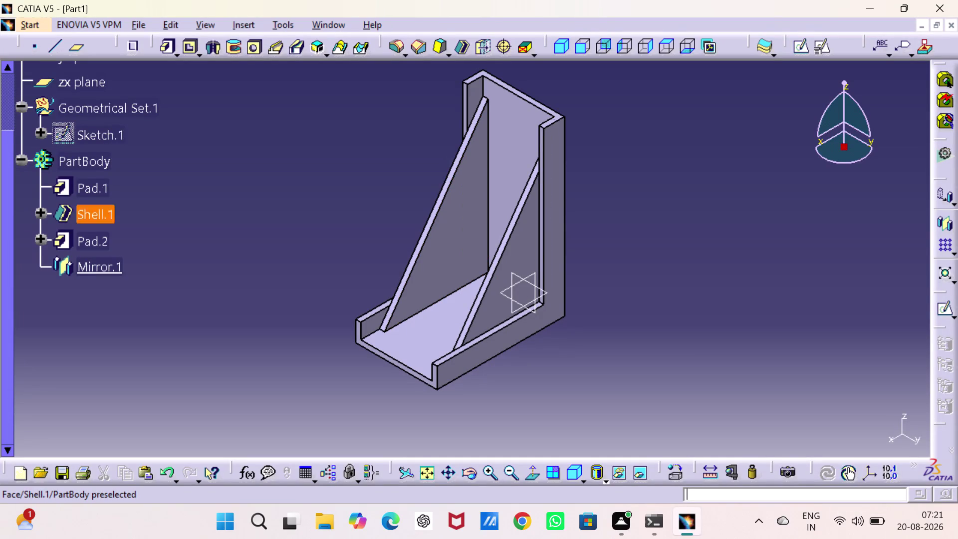
Start a new sketch on the bracket's inner back wall face.
click(502, 160)
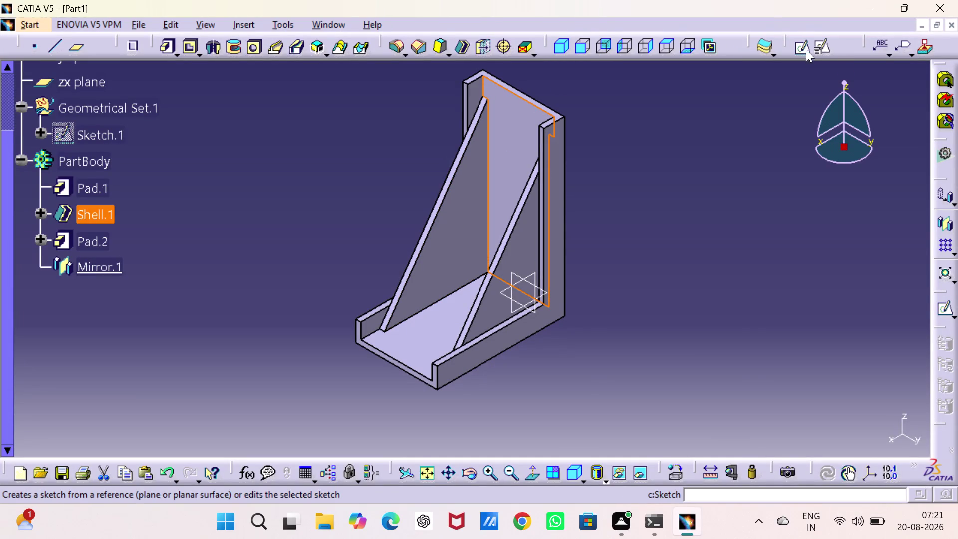
click(801, 46)
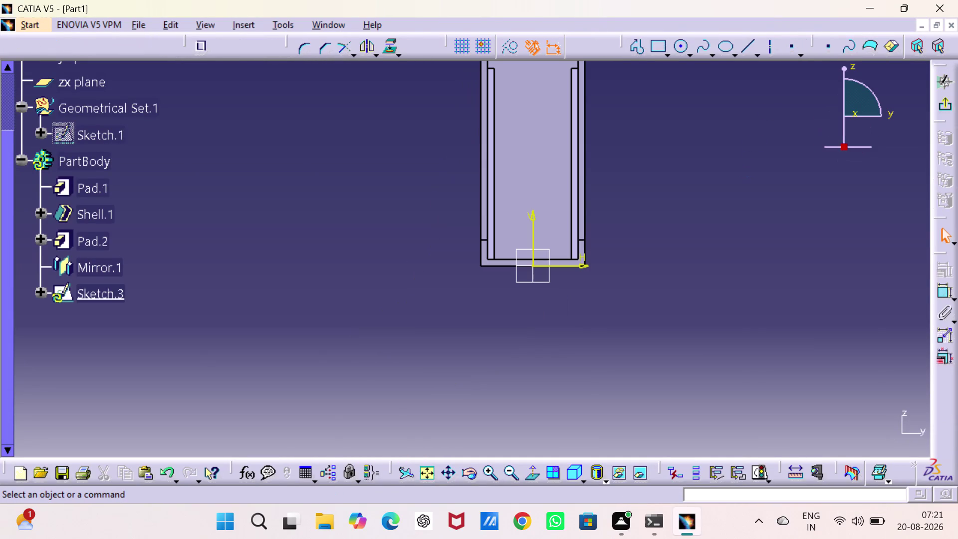
middle_drag(609, 218, 604, 295)
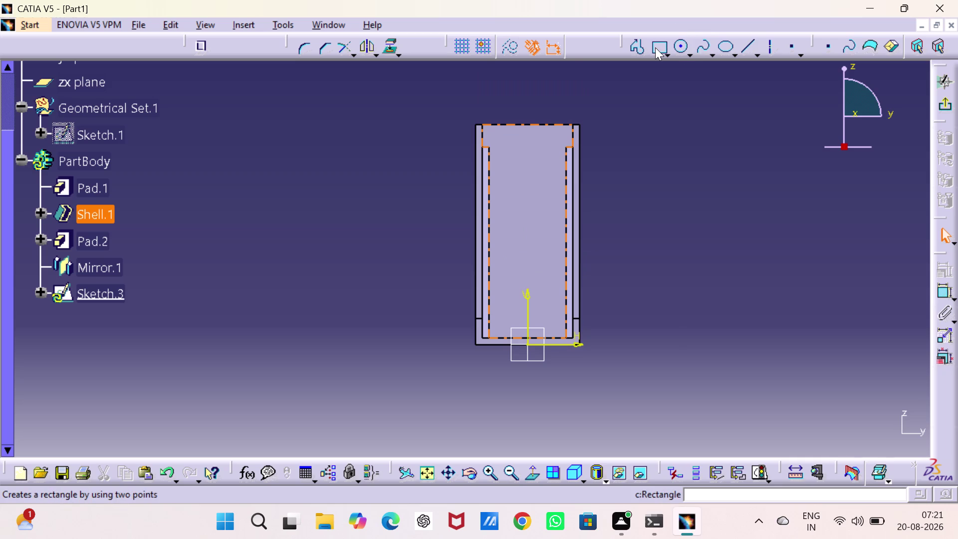
Draw a closed rectangular profile near the top of the back wall.
click(637, 44)
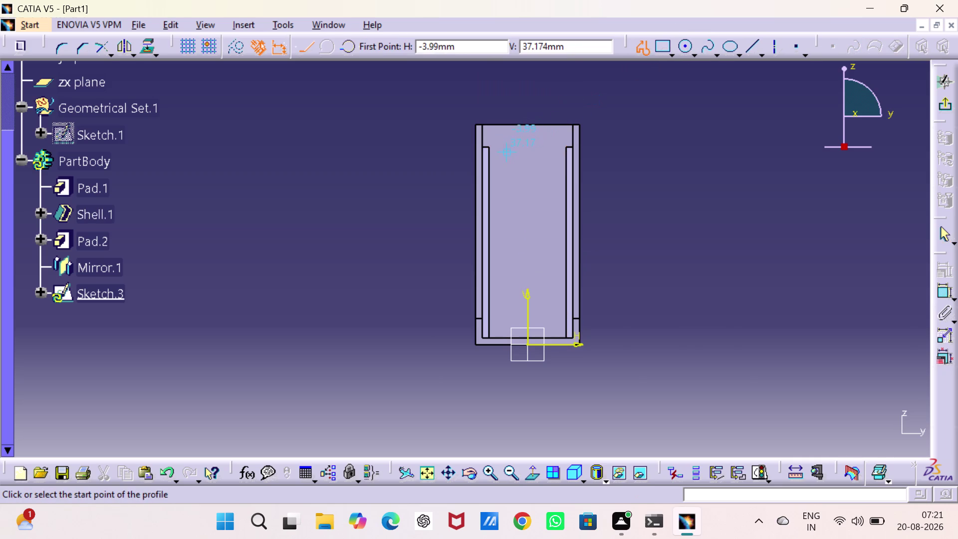
click(503, 156)
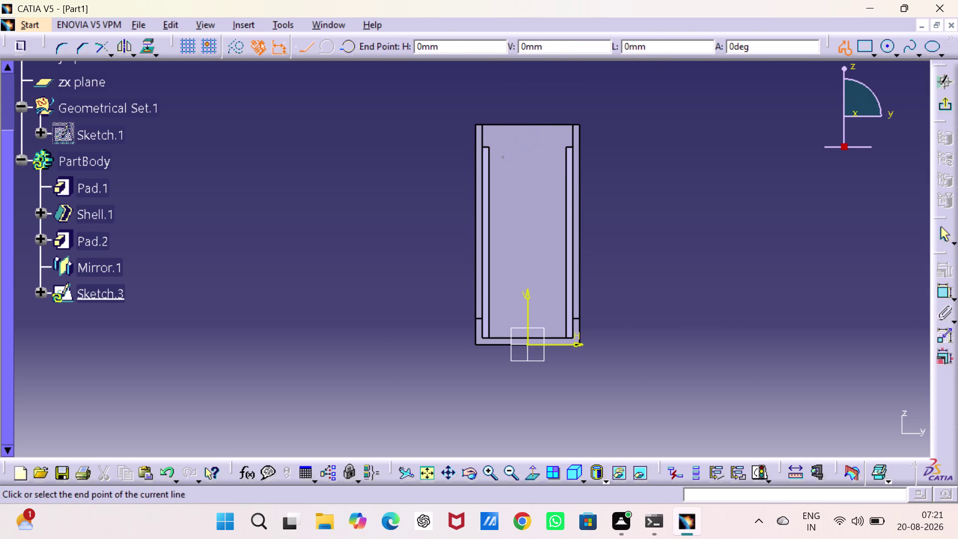
click(548, 155)
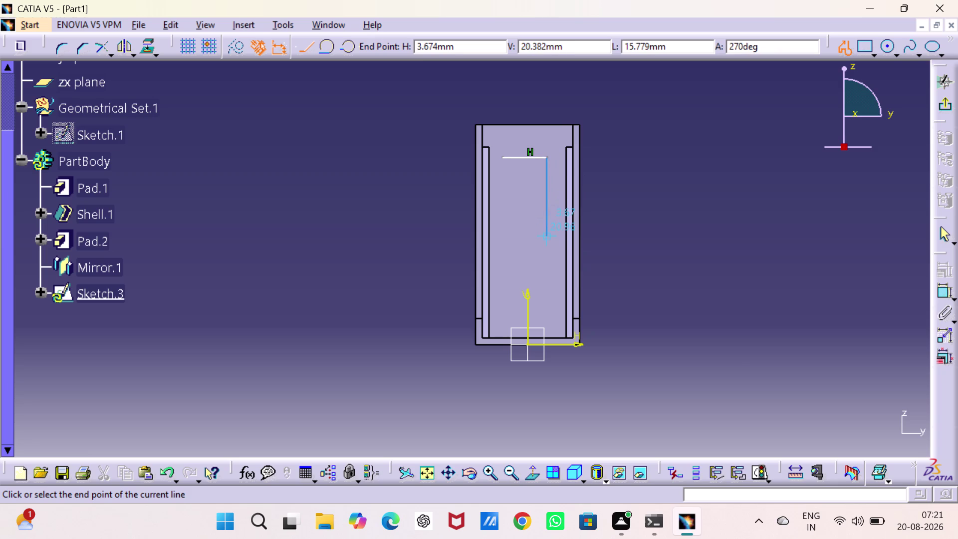
click(550, 240)
drag(503, 236, 503, 233)
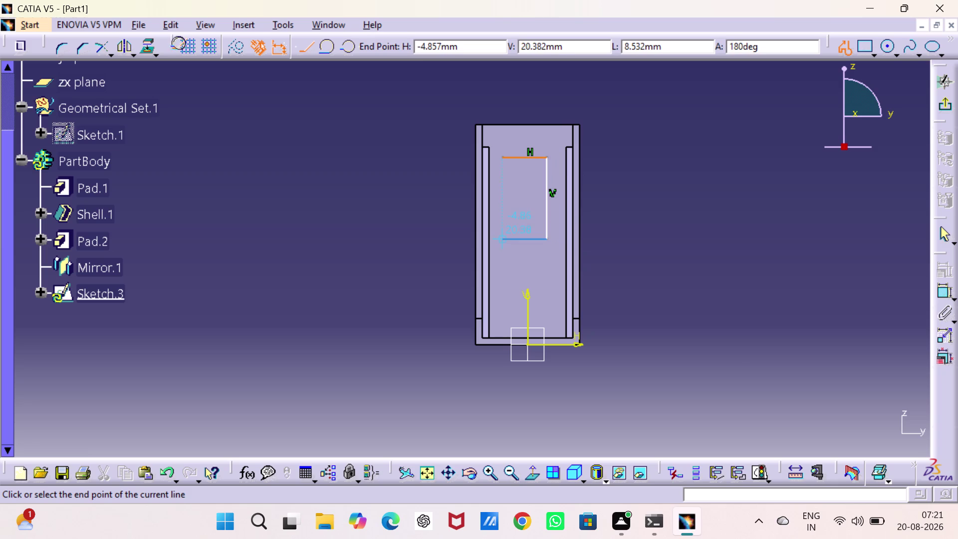
drag(503, 233, 503, 225)
click(502, 157)
click(828, 182)
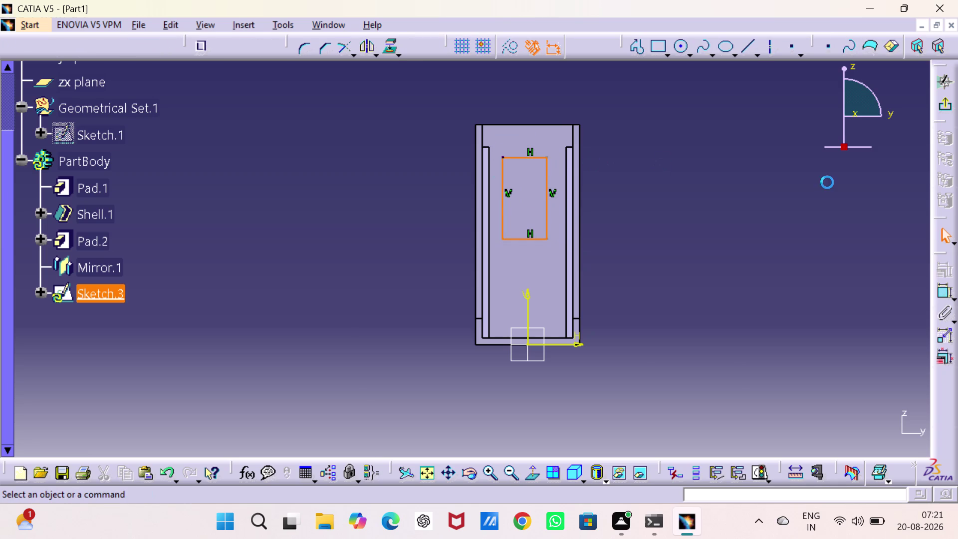
double_click(942, 286)
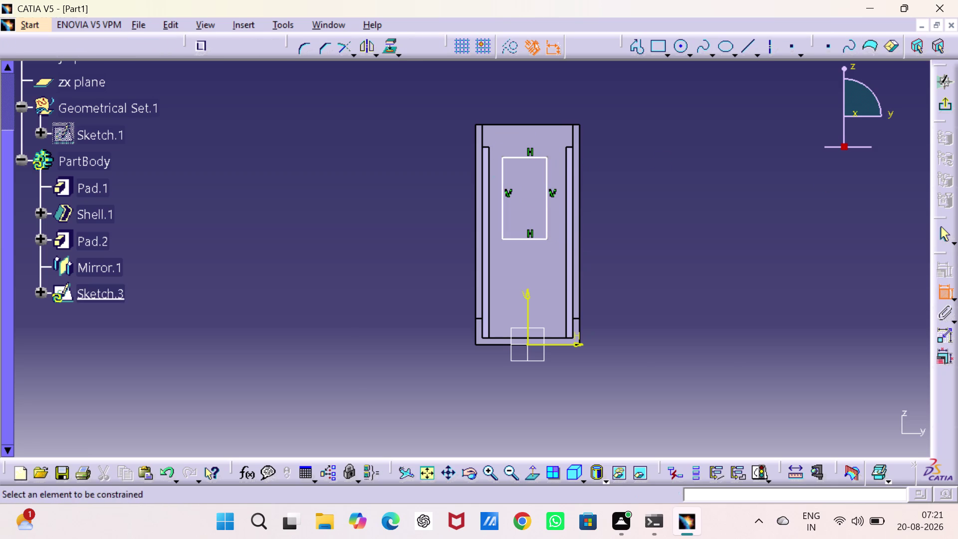
Make the rectangle's two vertical sides symmetric about the sketch's V axis.
click(502, 198)
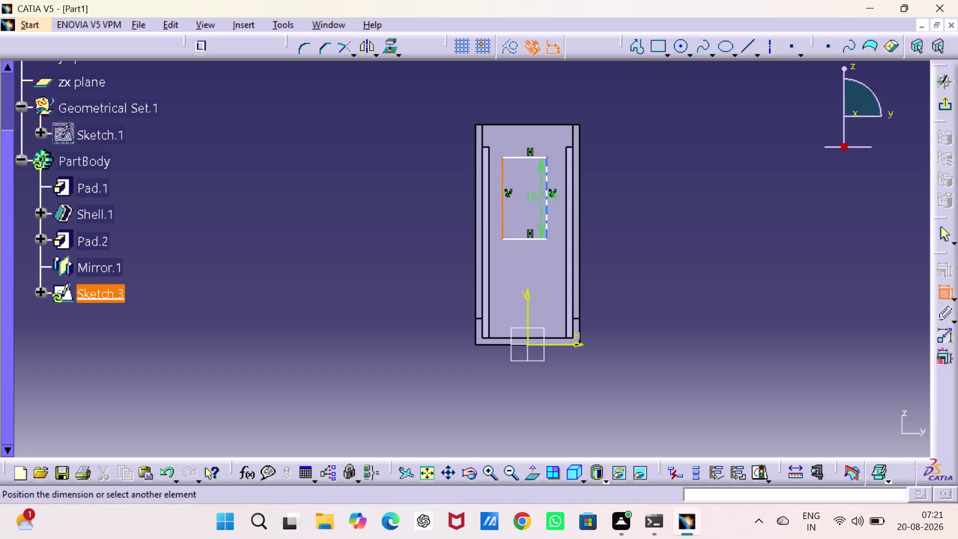
click(546, 200)
right_click(546, 200)
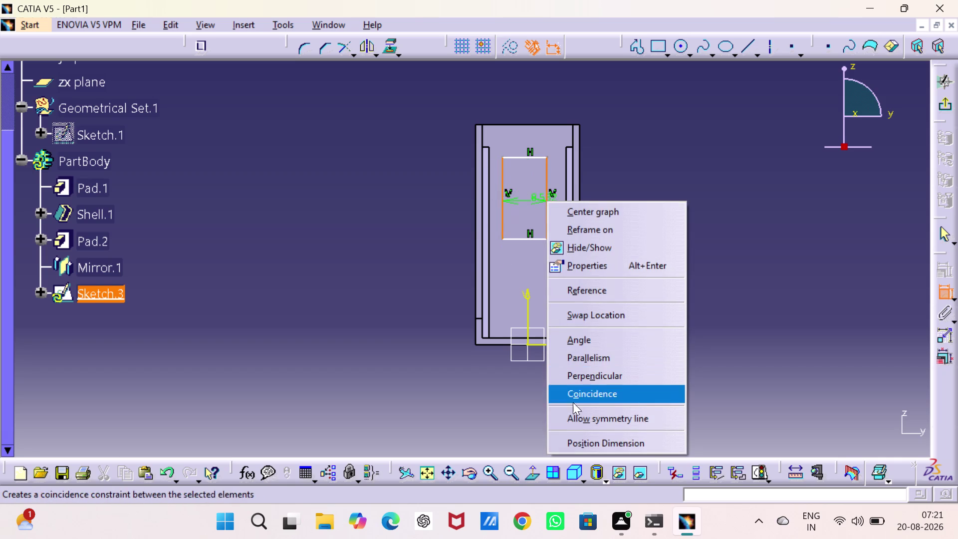
click(582, 416)
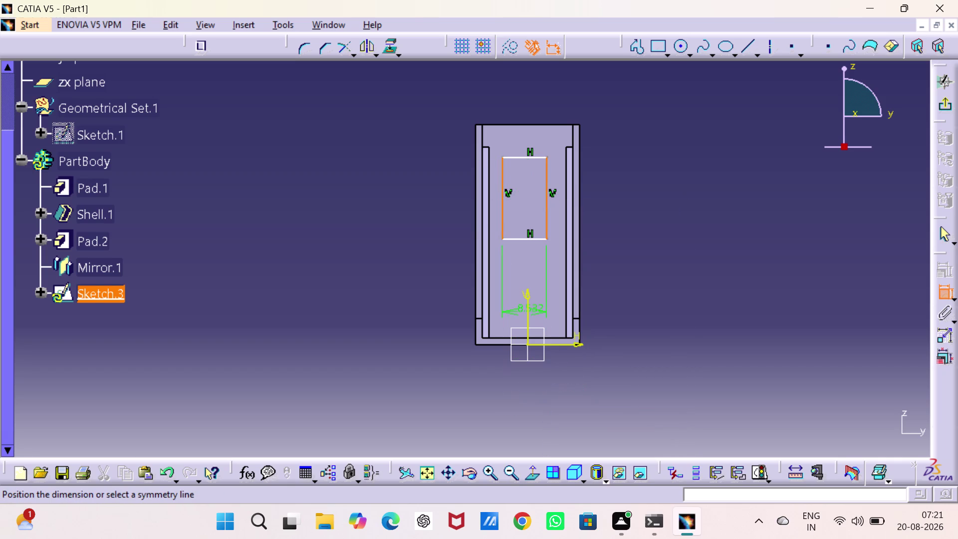
click(529, 306)
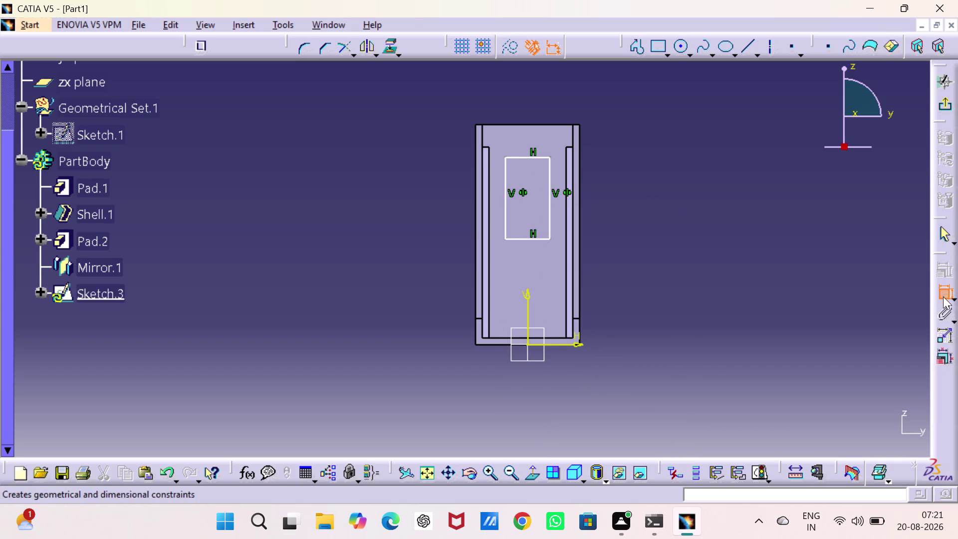
click(530, 155)
Set the rectangle's width dimension to 7.5 mm.
click(519, 94)
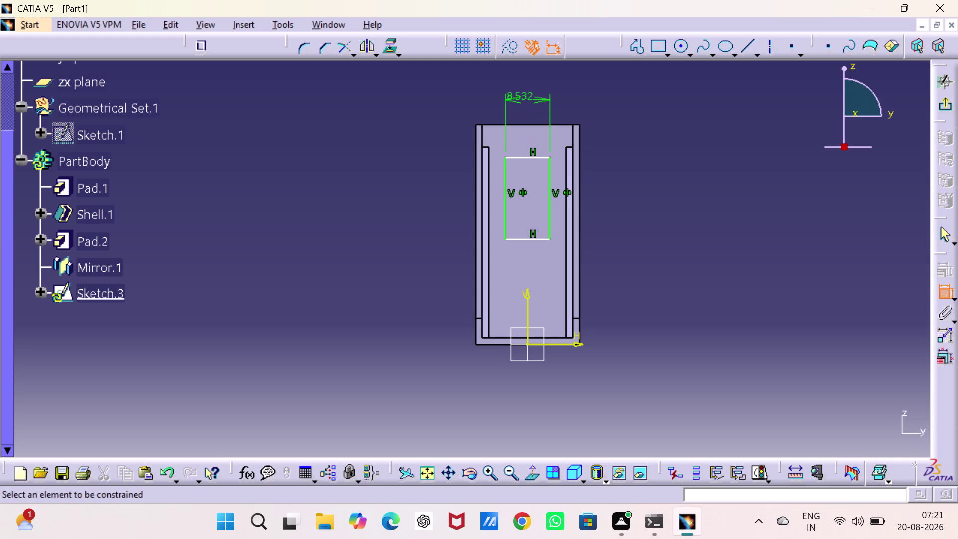
double_click(519, 94)
double_click(519, 94)
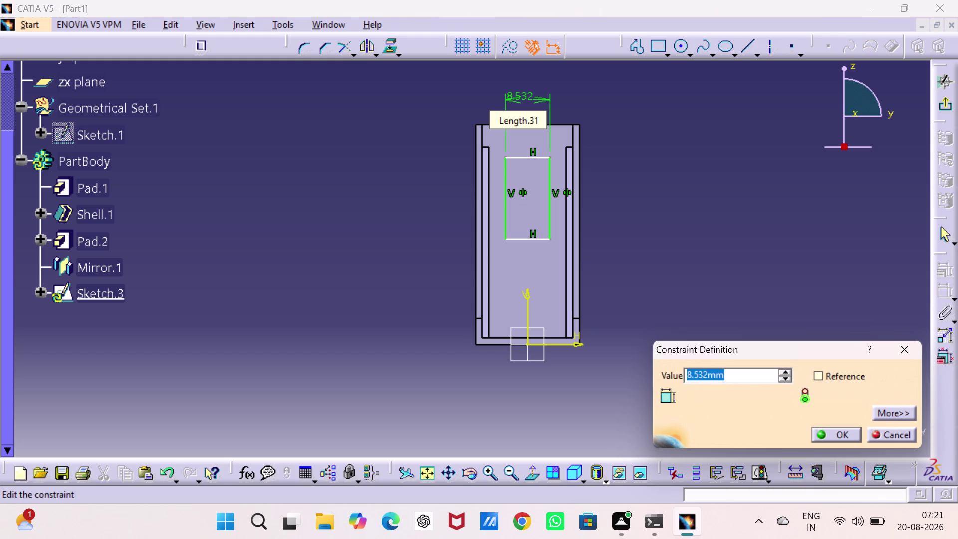
key(7)
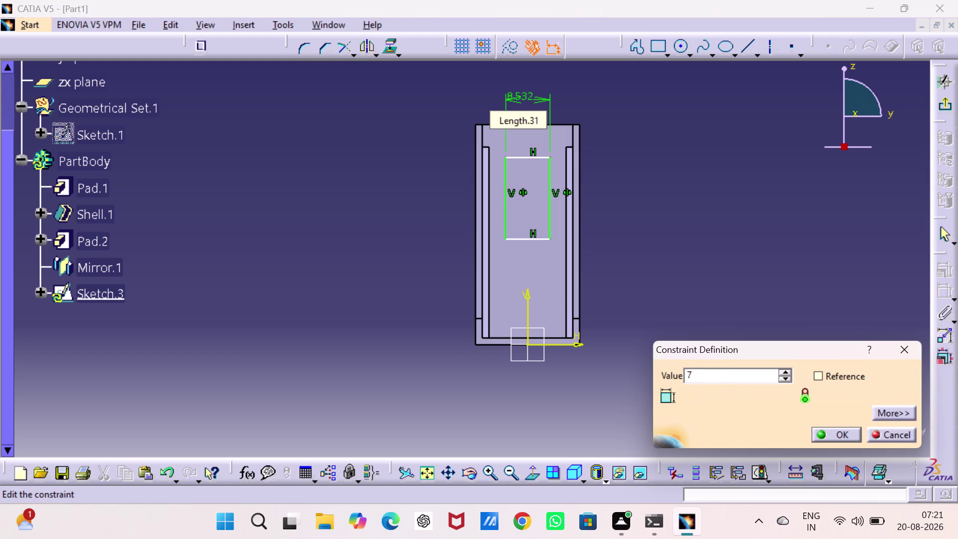
key(comma)
key(BackSpace)
text(.5)
key(Return)
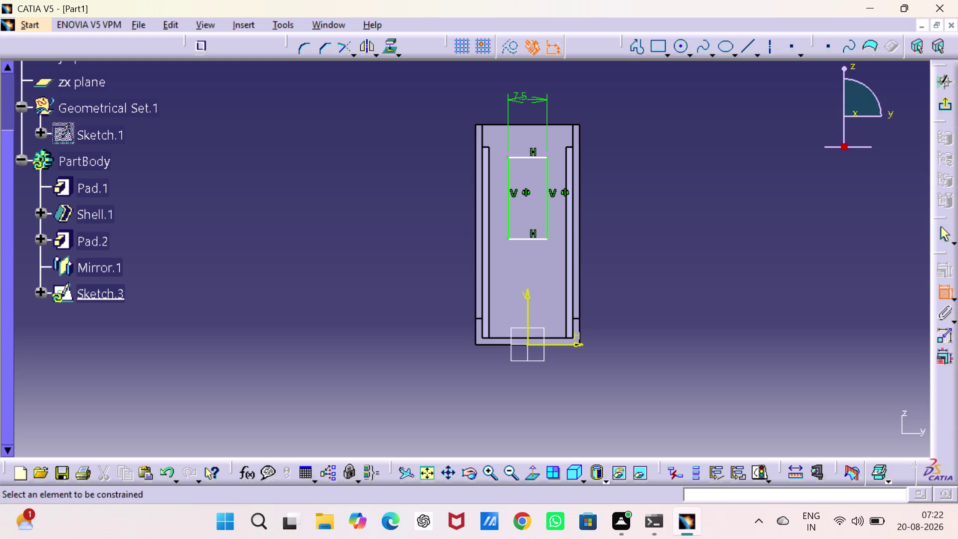
click(547, 195)
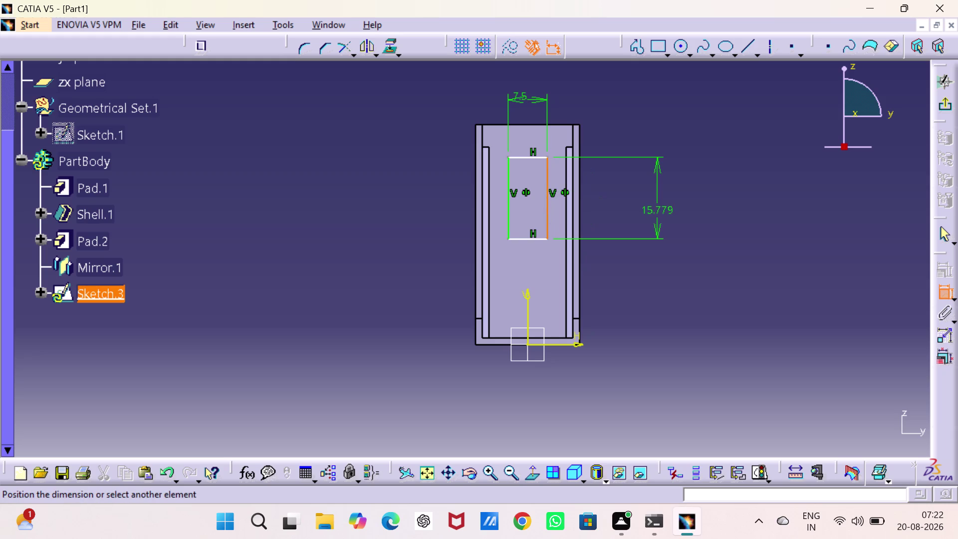
Dimension the rectangle's right side at 22.5 mm tall.
click(662, 213)
double_click(663, 208)
text(2)
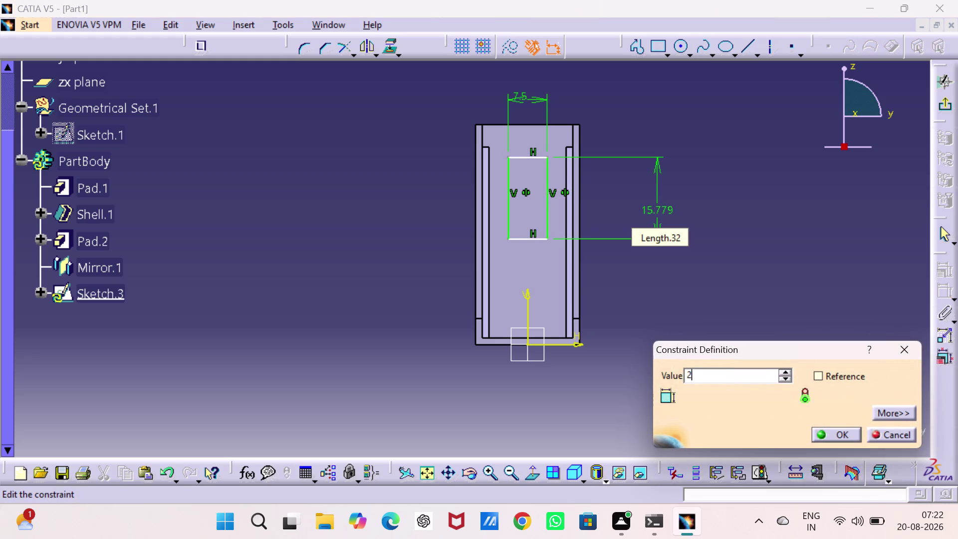
text(2)
text(.)
text(5)
key(Return)
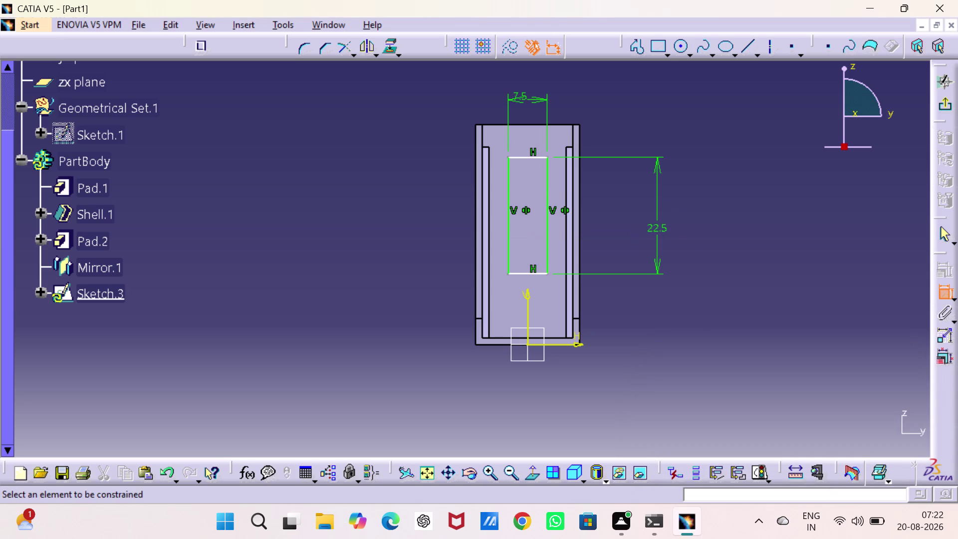
Offset the rectangle's top edge 7.5 mm below the wall's top edge, then exit.
click(525, 157)
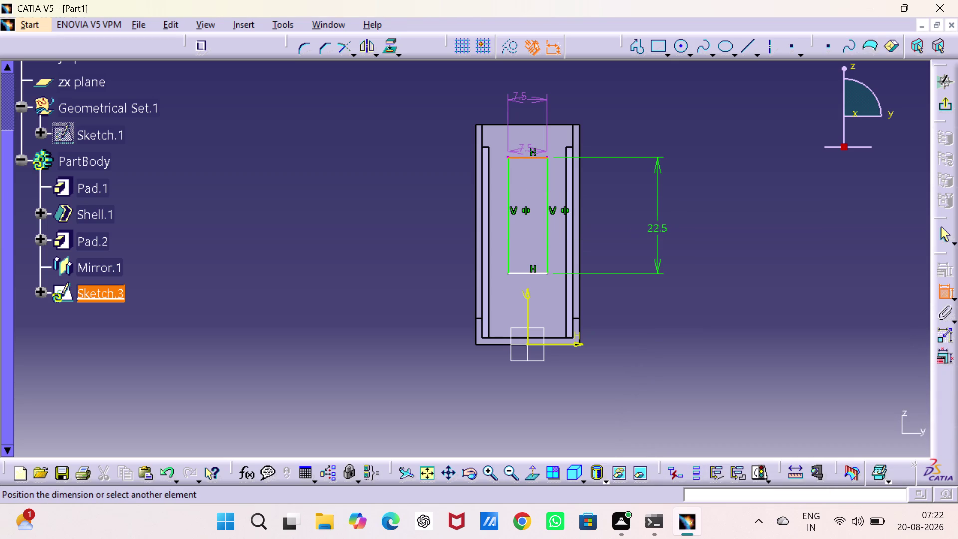
click(527, 125)
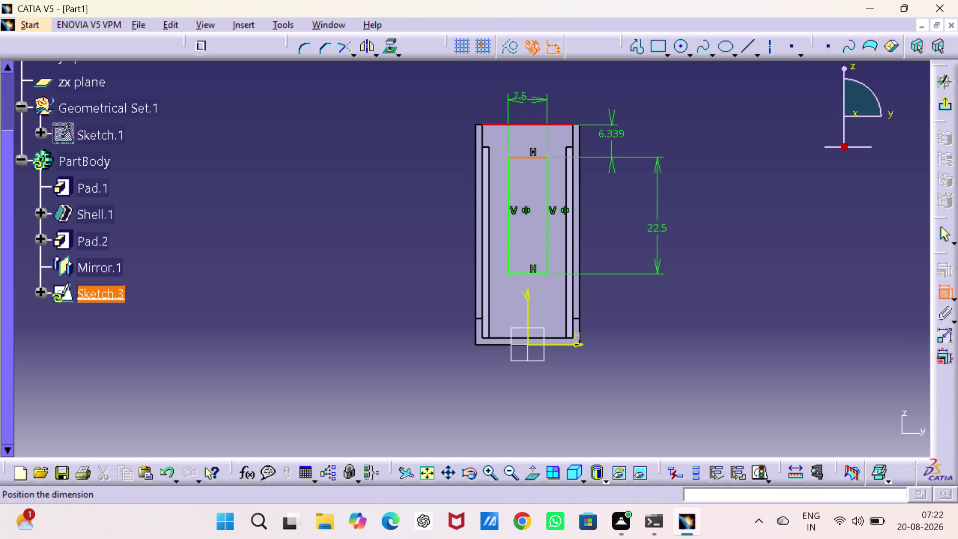
click(613, 138)
double_click(614, 134)
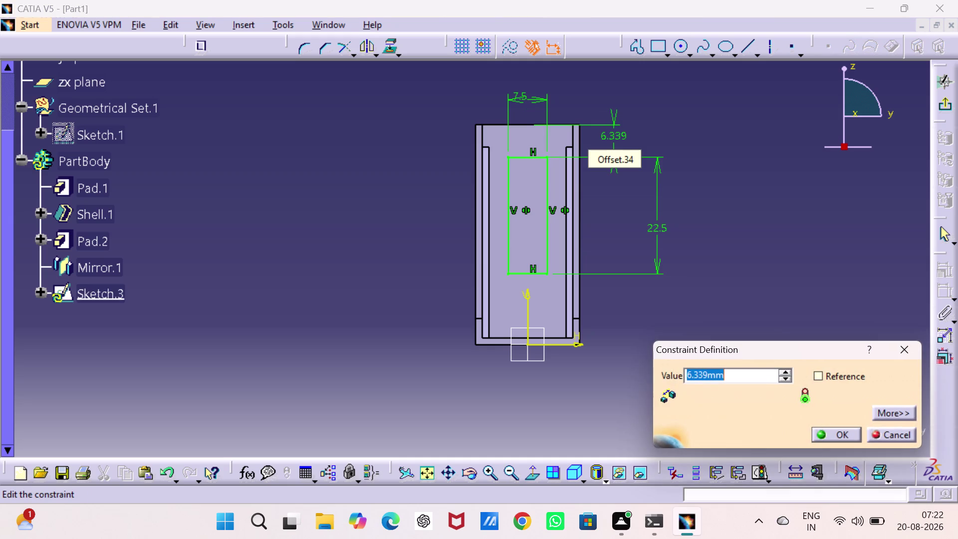
key(7)
text(.5)
key(Return)
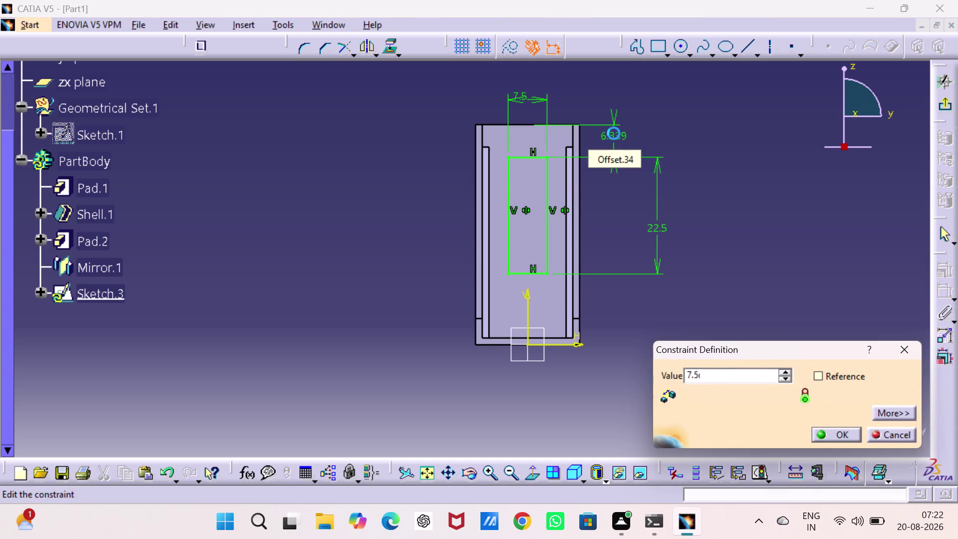
click(941, 113)
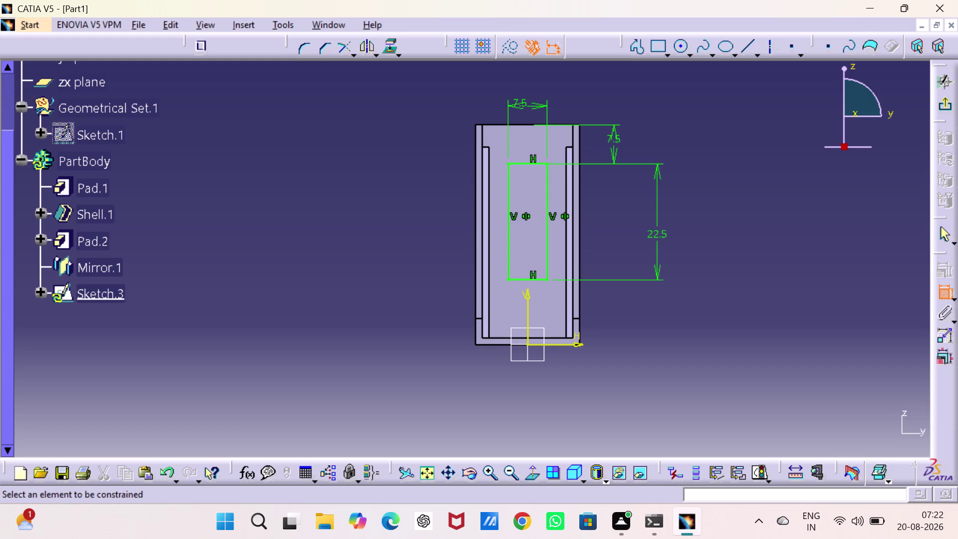
click(942, 102)
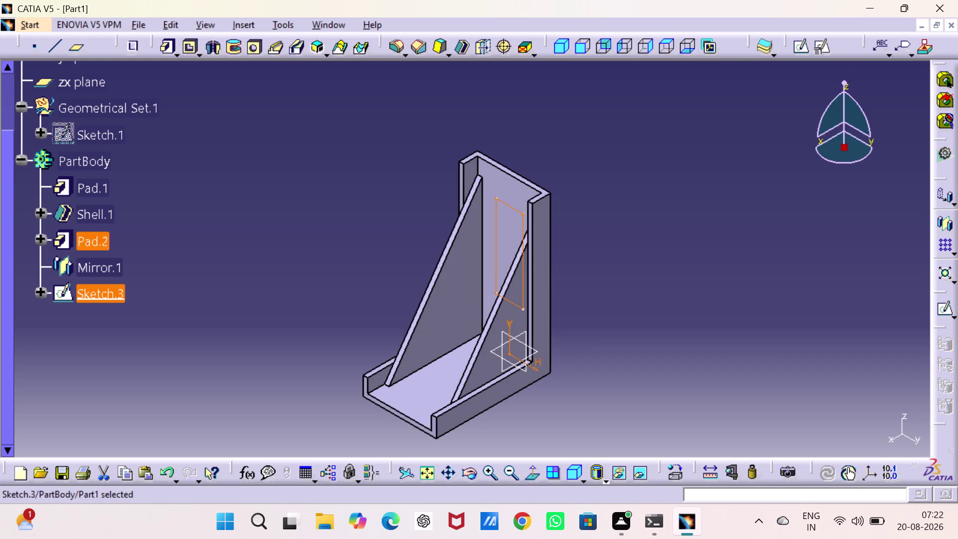
Set Pad.4's length to 2.5 mm and select the pad's front face.
click(169, 49)
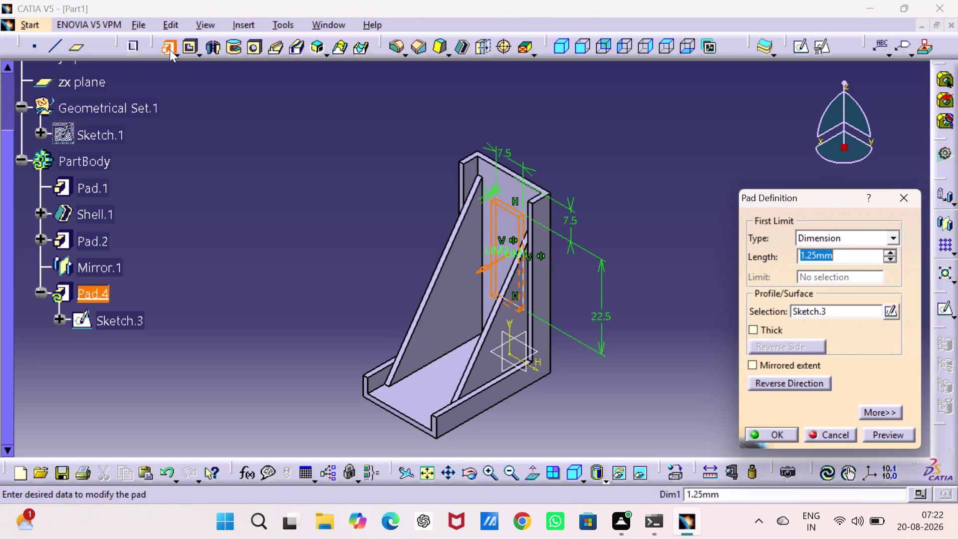
text(2.5)
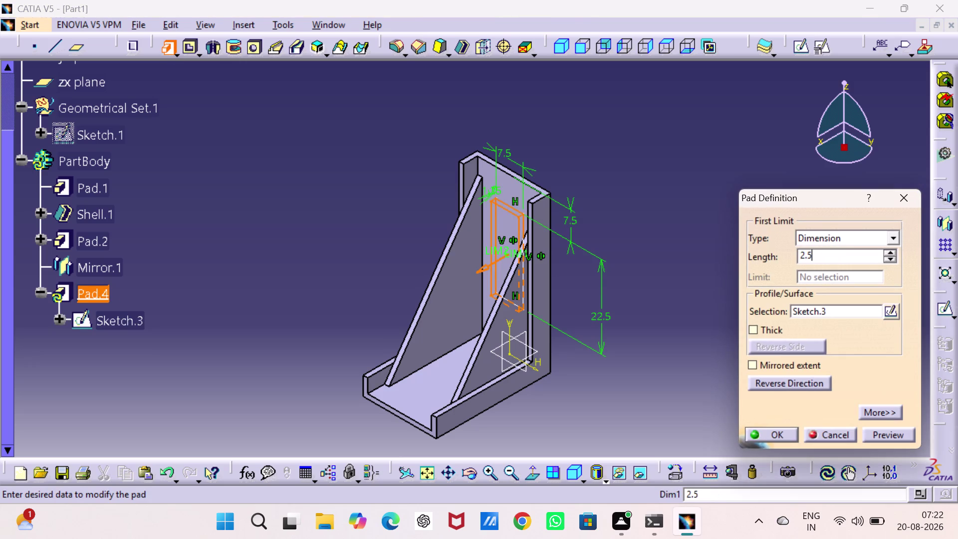
key(Return)
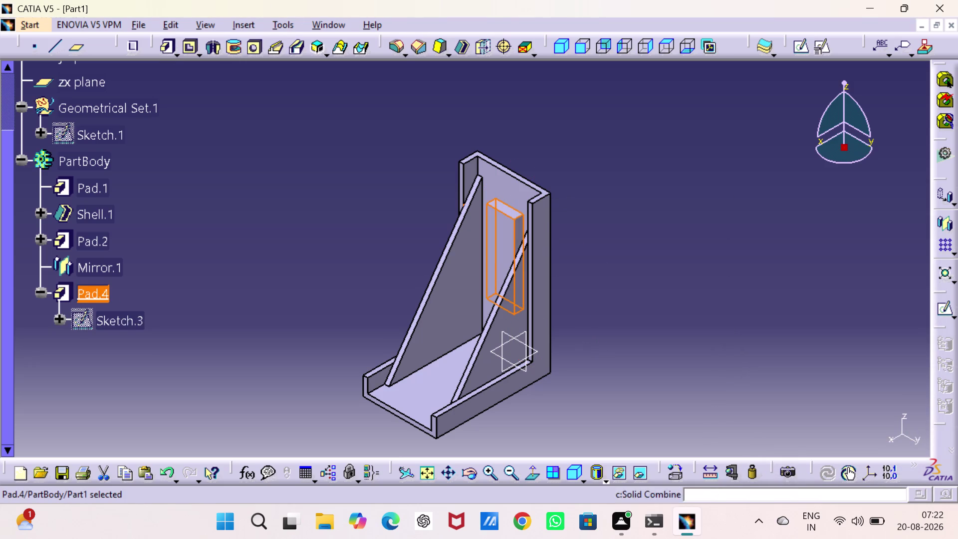
click(632, 136)
click(501, 234)
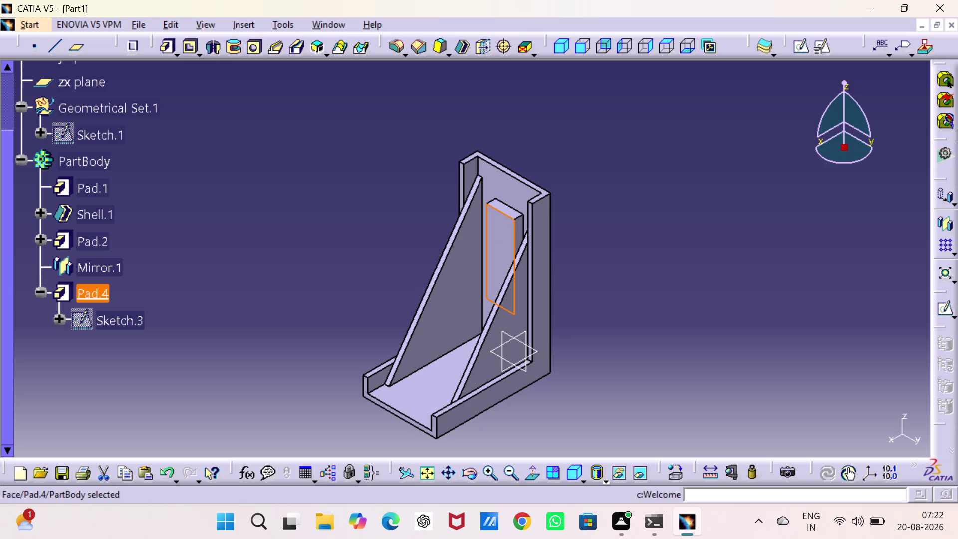
click(799, 47)
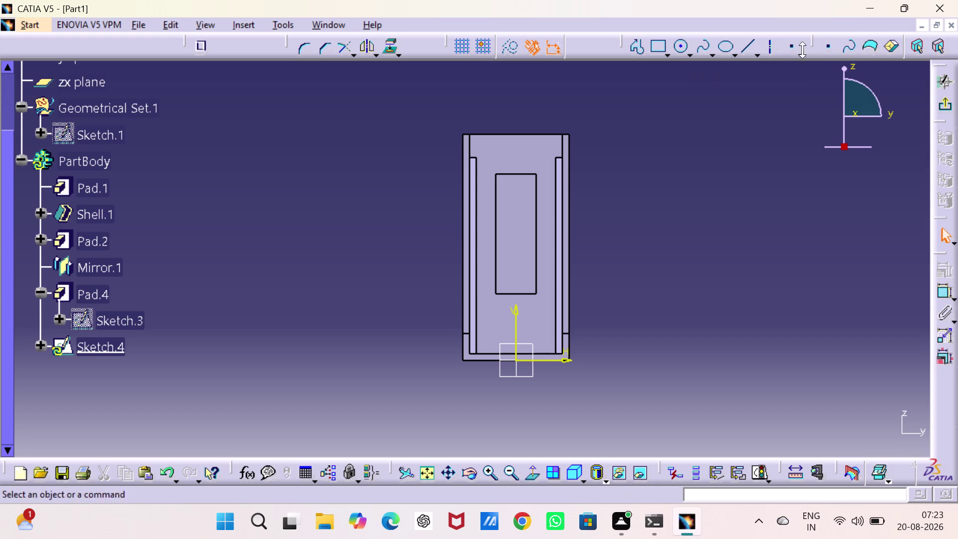
Switch to the Point tool in Sketch.4 on the pad face.
click(791, 43)
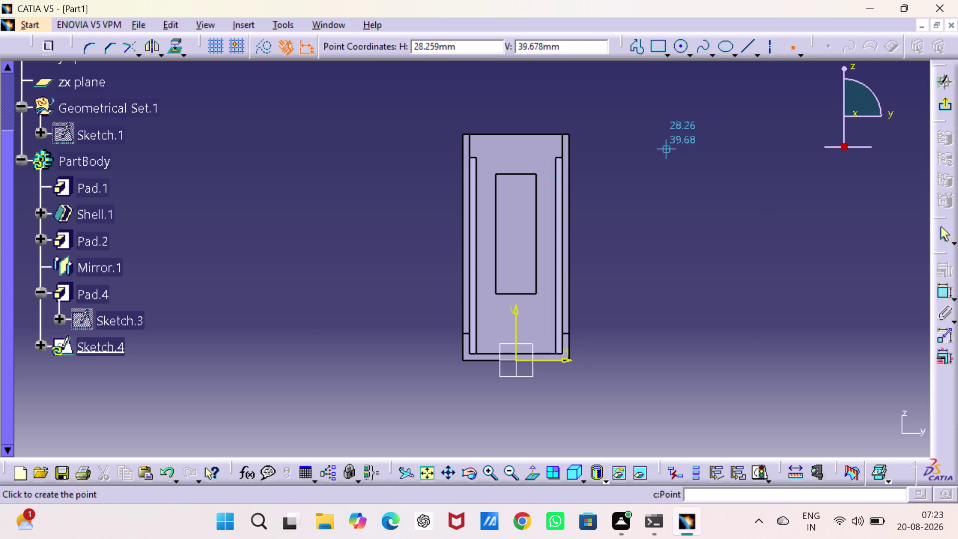
Place two points inside the pad, one near the top and one lower.
click(515, 200)
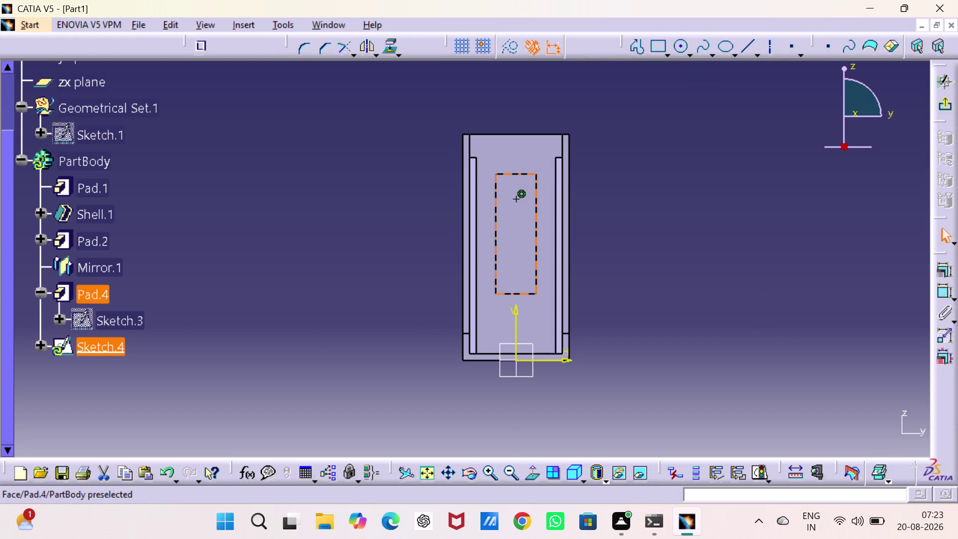
click(703, 212)
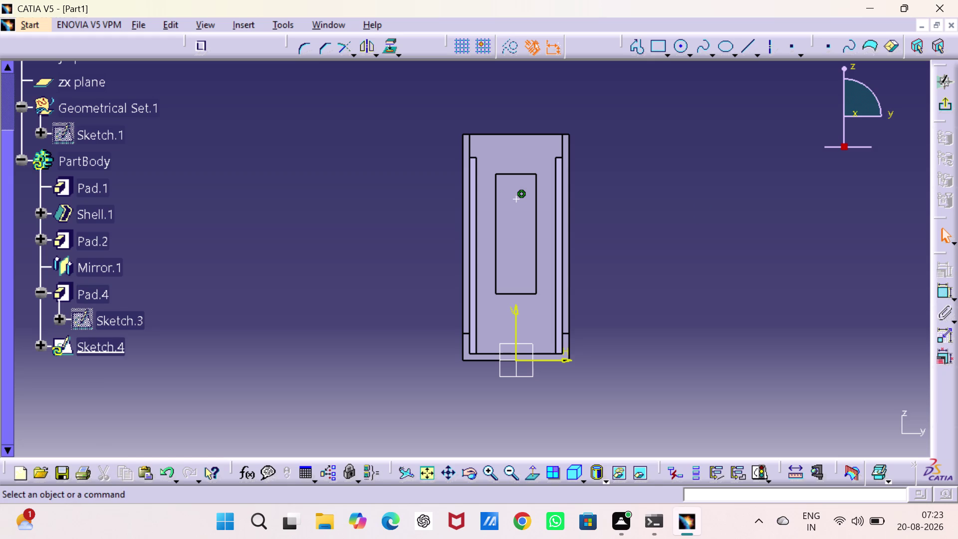
click(830, 46)
click(791, 44)
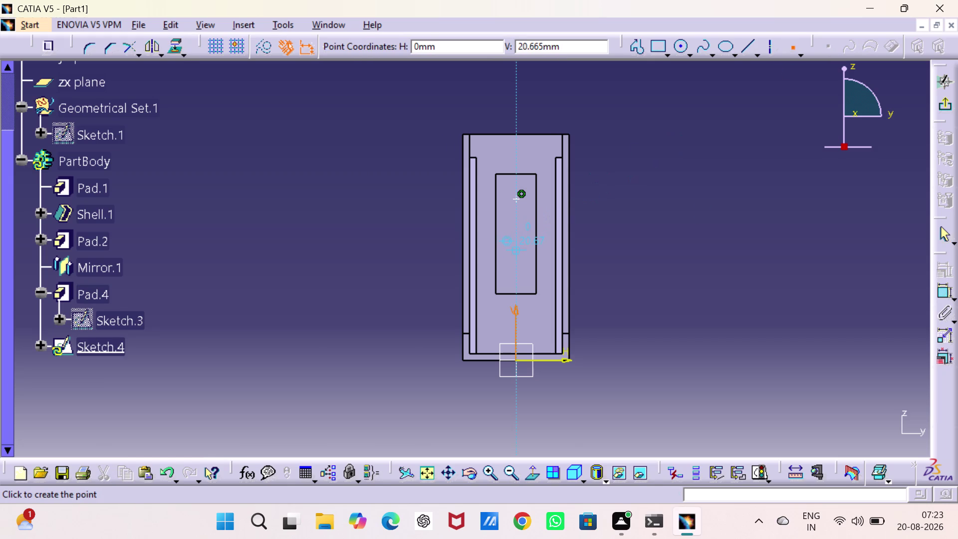
click(516, 251)
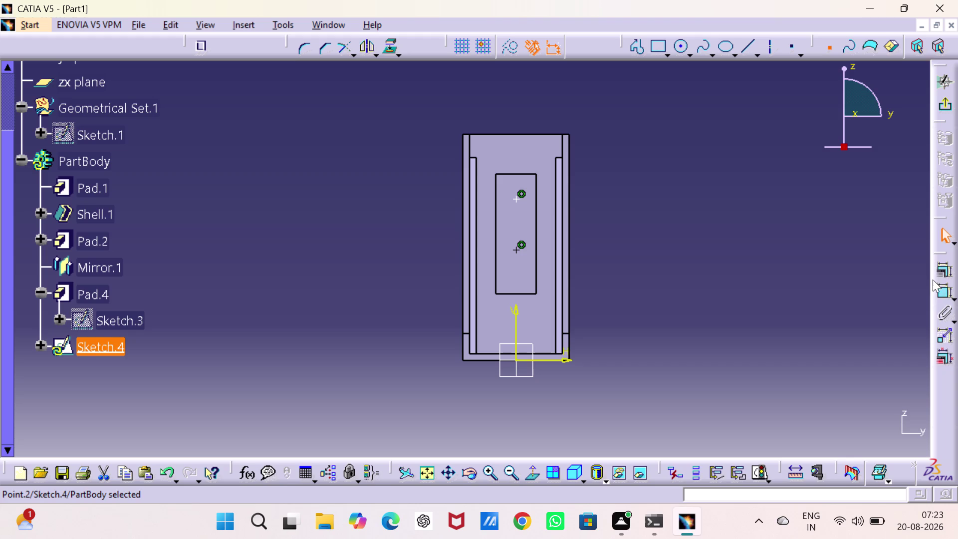
Dimension the spacing between the two points as 10 mm.
double_click(944, 290)
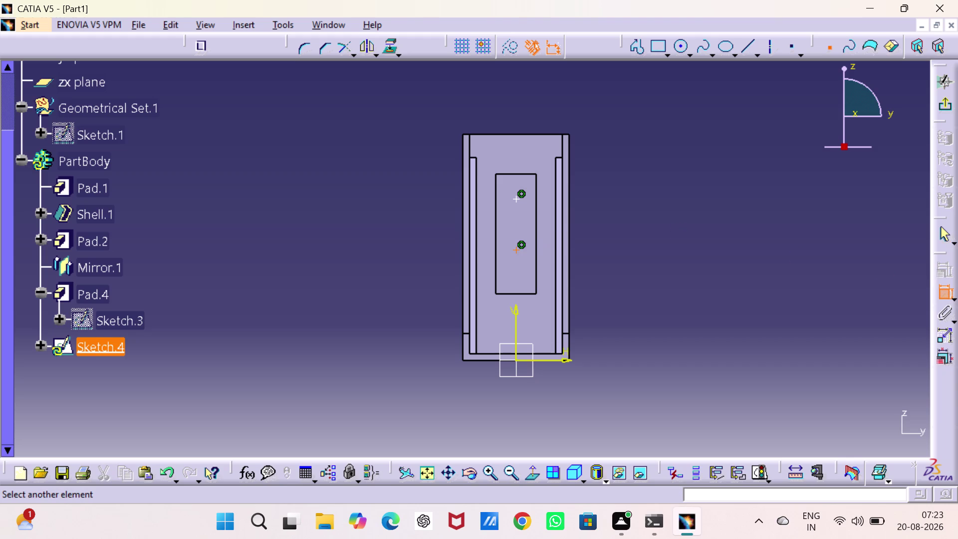
click(520, 247)
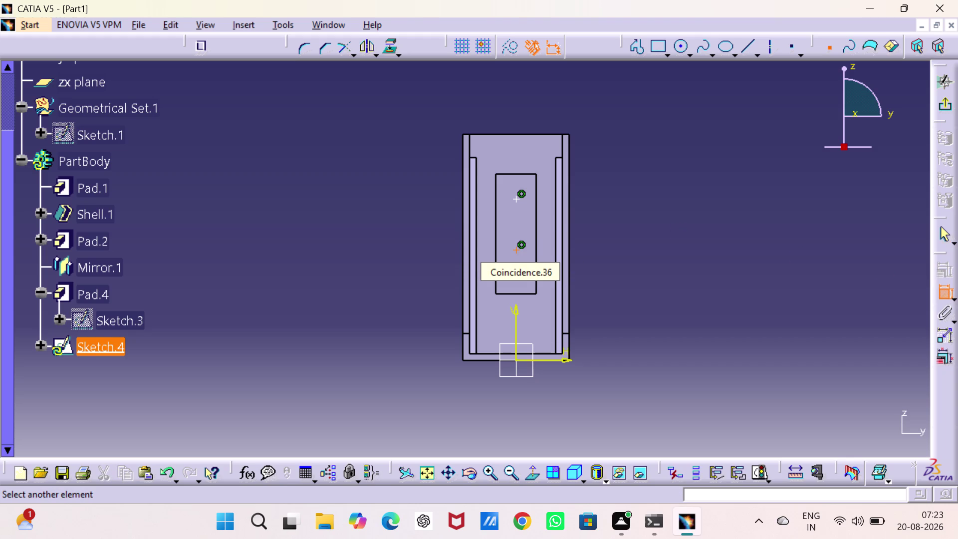
click(517, 199)
click(413, 216)
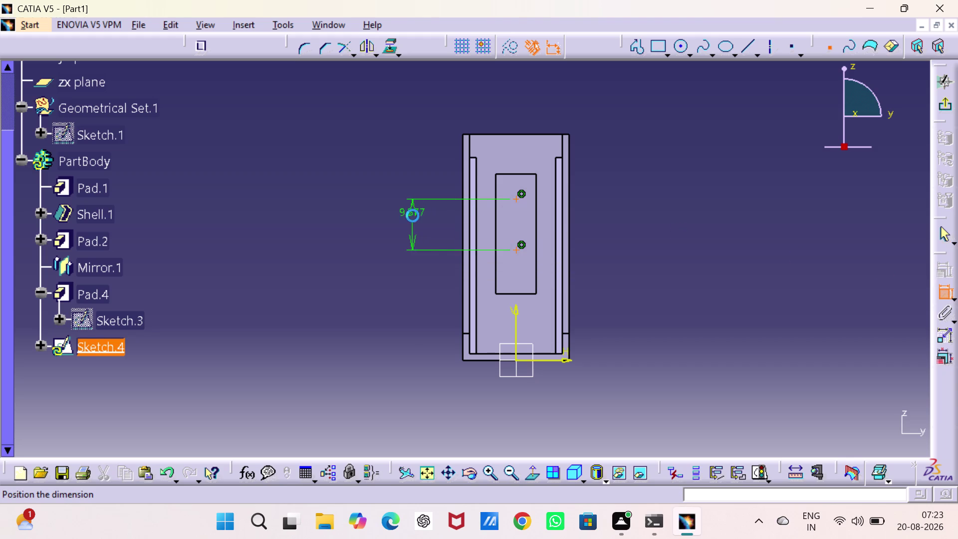
double_click(414, 213)
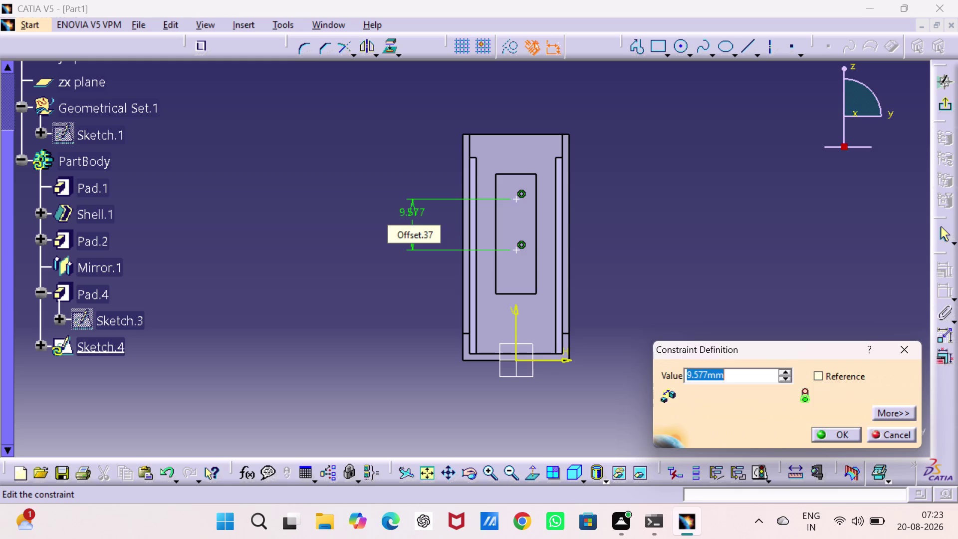
text(10)
key(Return)
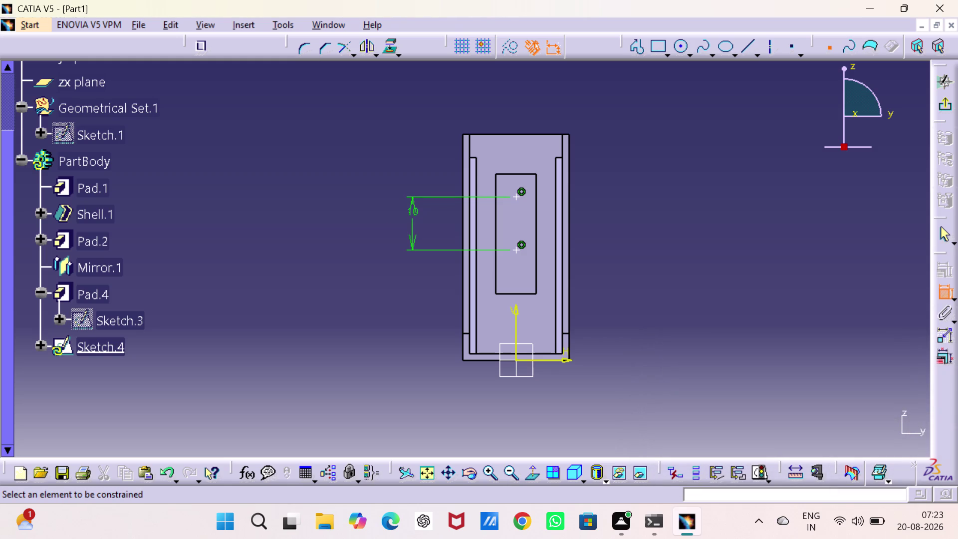
drag(416, 209, 414, 224)
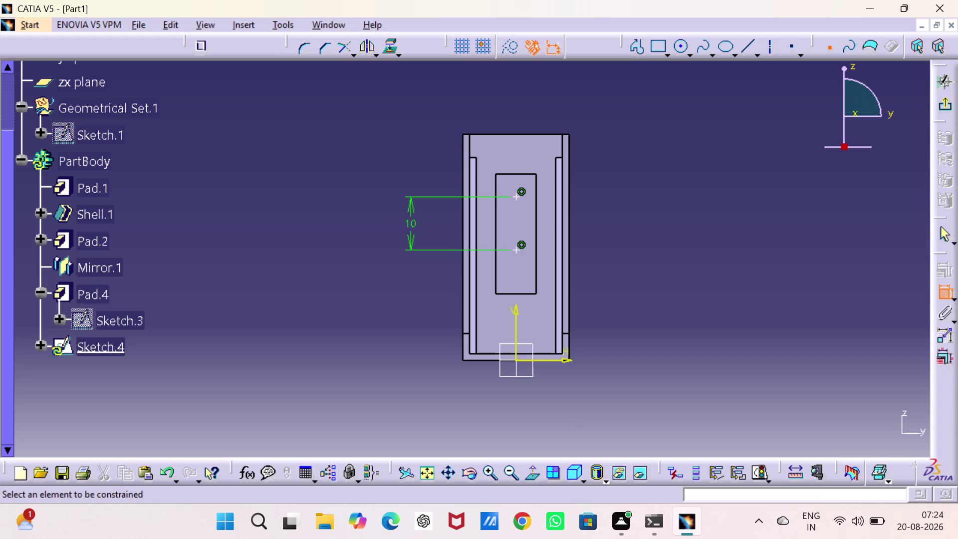
Try a dimension on the upper point, then cancel the unwanted diagonal dimension.
click(463, 131)
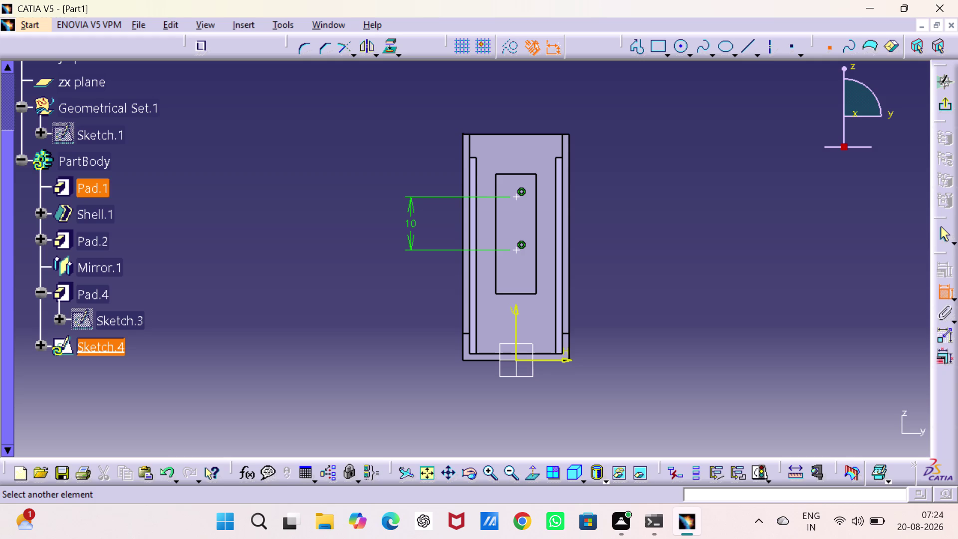
click(516, 197)
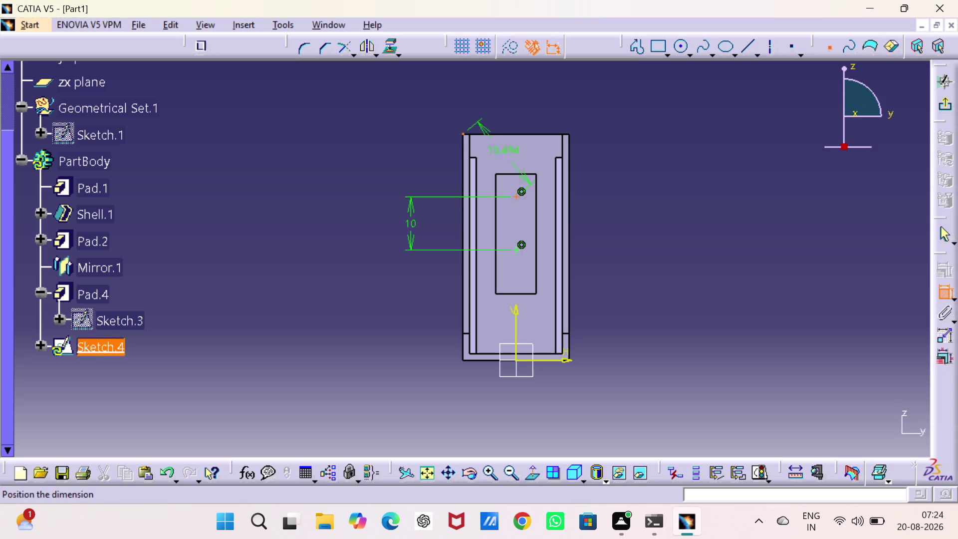
right_click(468, 116)
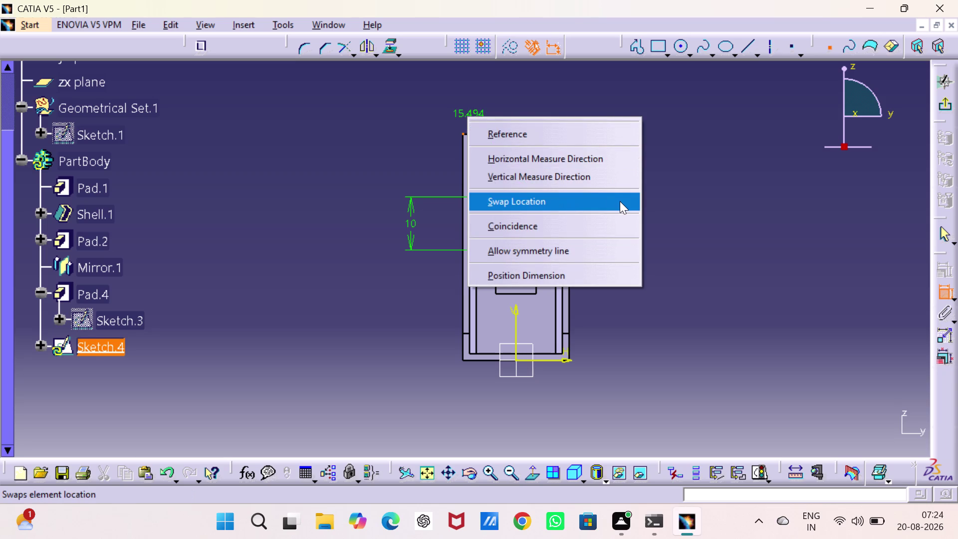
key(Escape)
key(Escape)
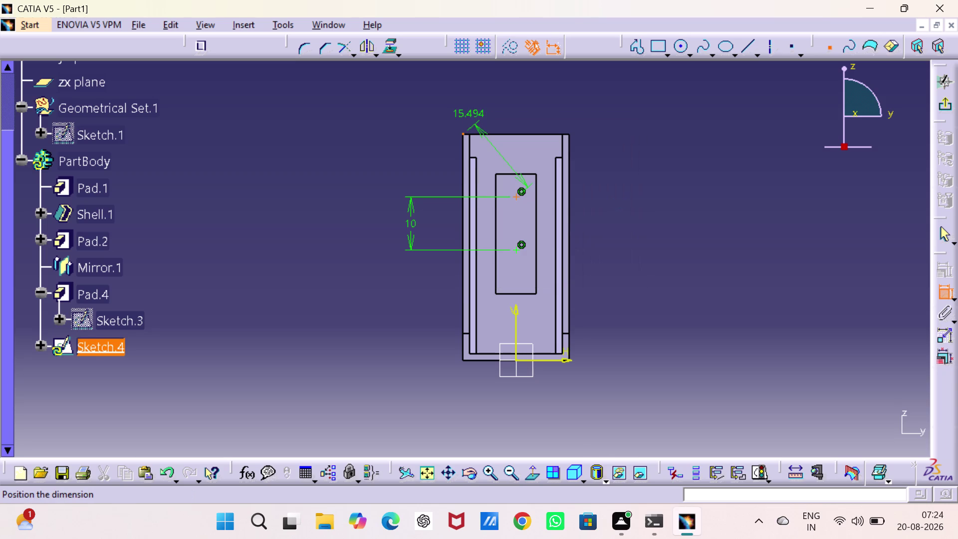
key(Escape)
key(Escape)
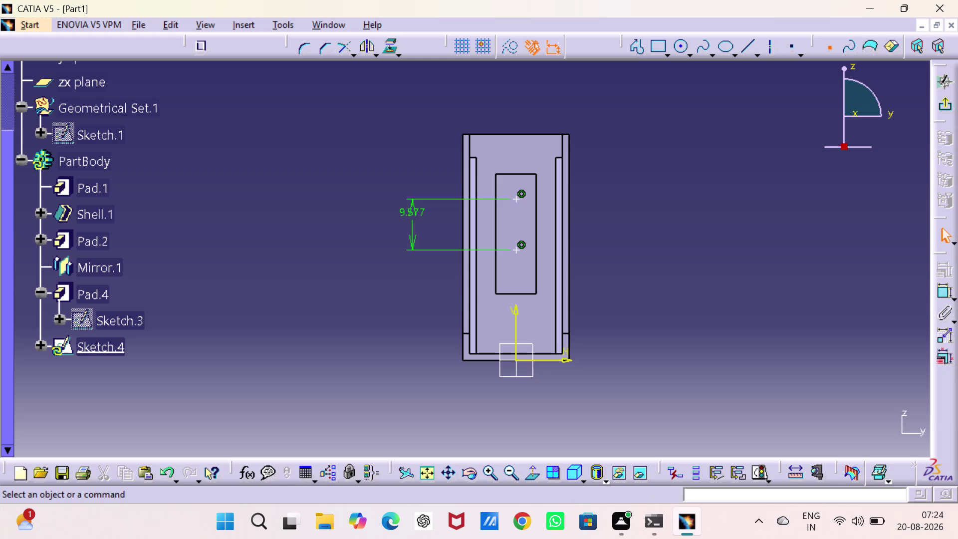
Dimension the upper point 7.5 mm vertically below the bracket's top edge, then exit Sketch.4.
click(947, 292)
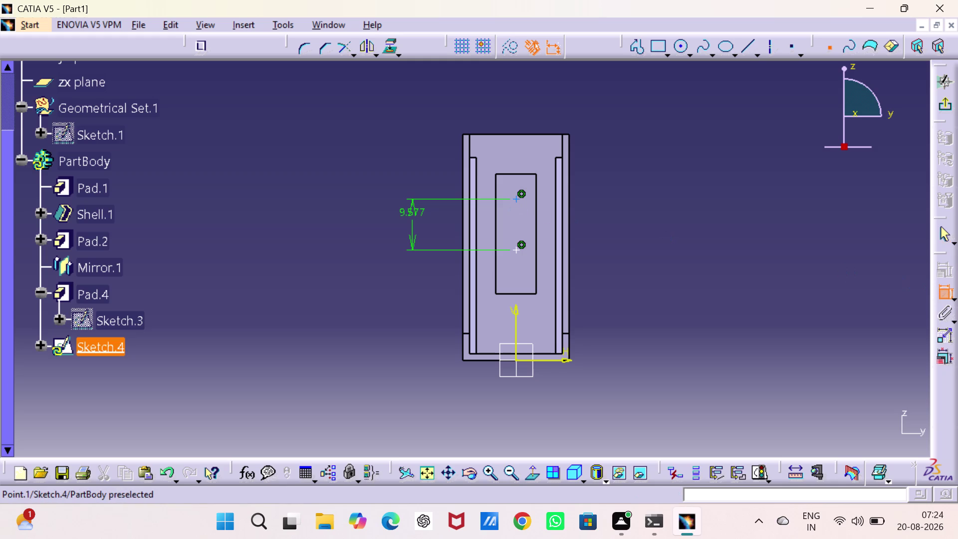
click(516, 197)
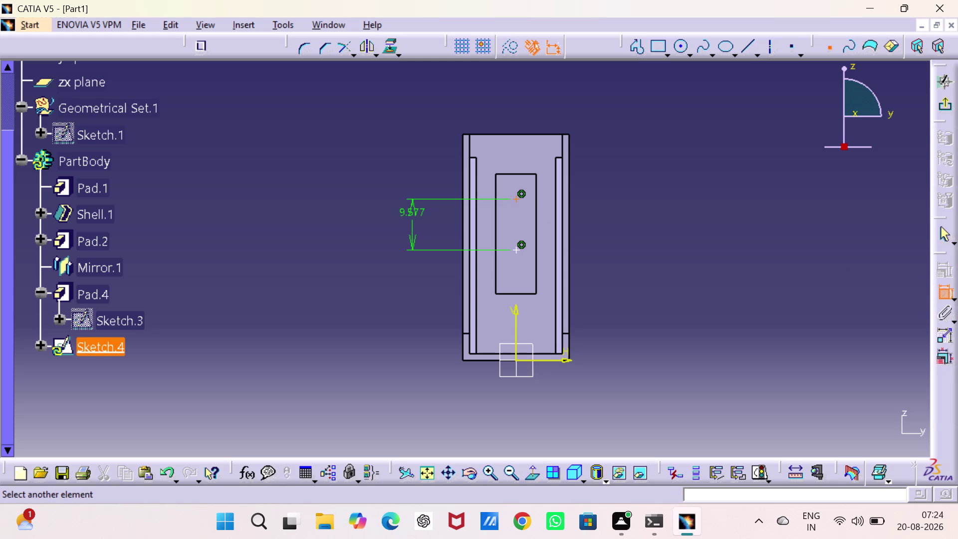
click(570, 135)
right_click(590, 145)
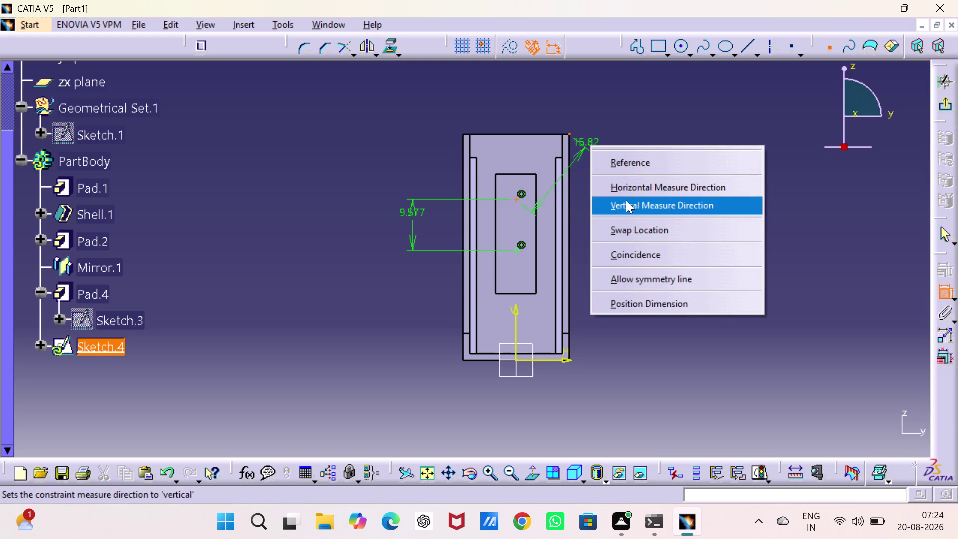
click(626, 200)
click(619, 167)
double_click(622, 162)
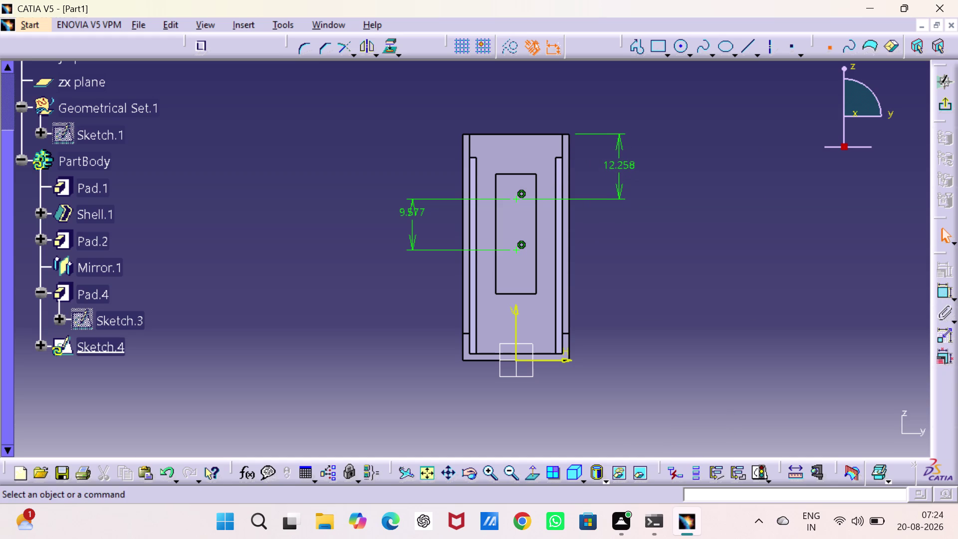
key(7)
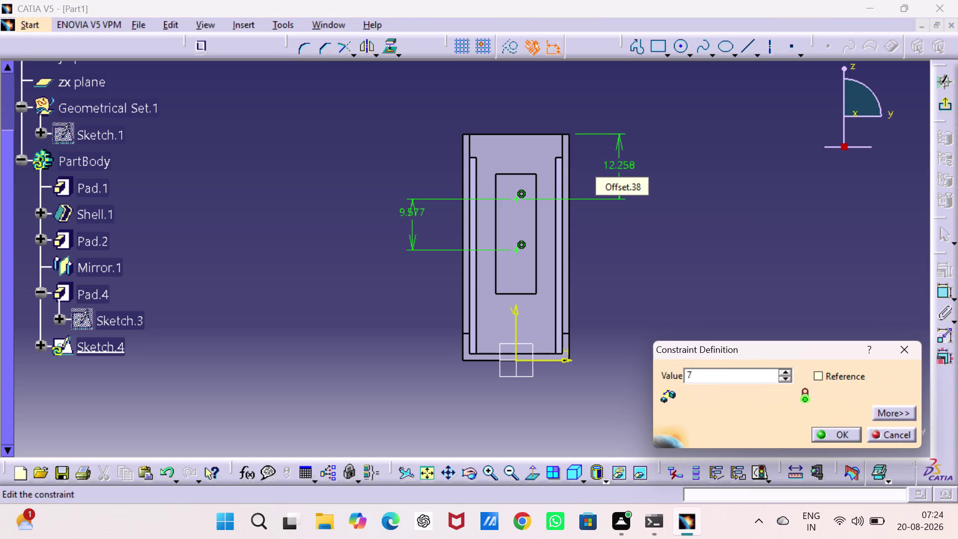
key(period)
key(5)
key(Return)
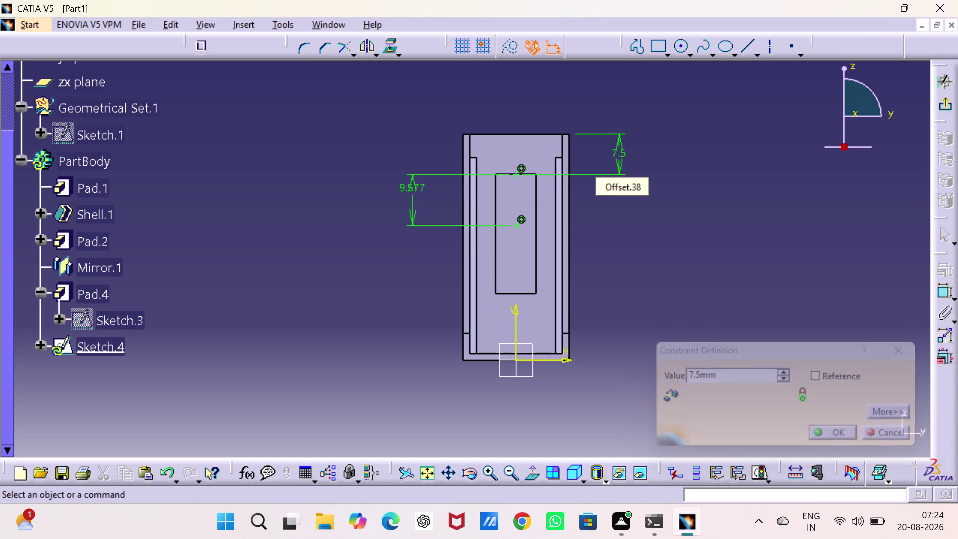
click(692, 220)
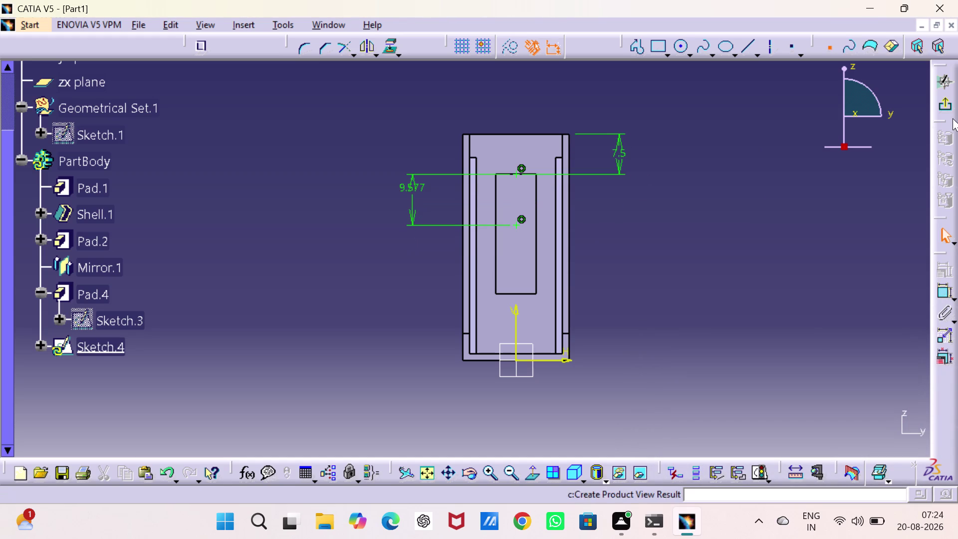
click(947, 105)
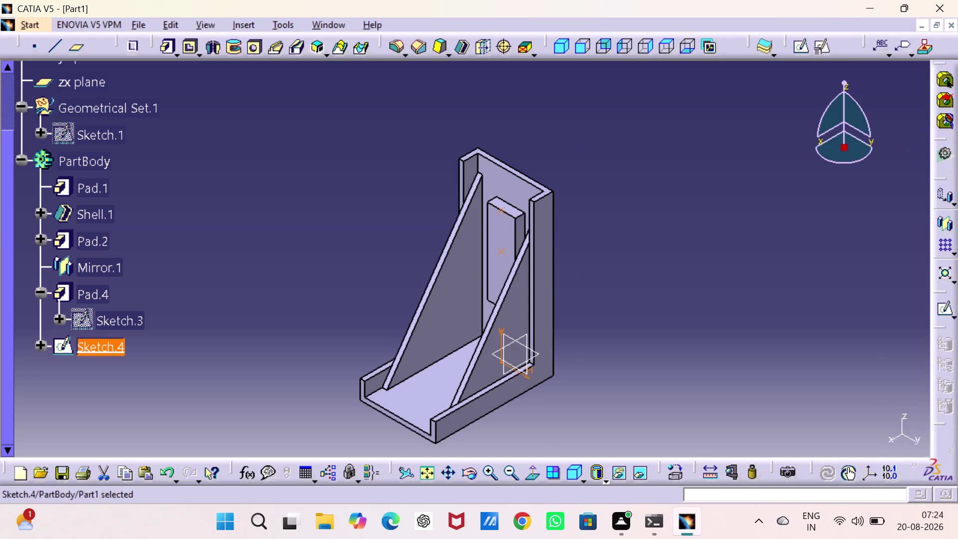
Open Sketch.3 for editing.
double_click(109, 317)
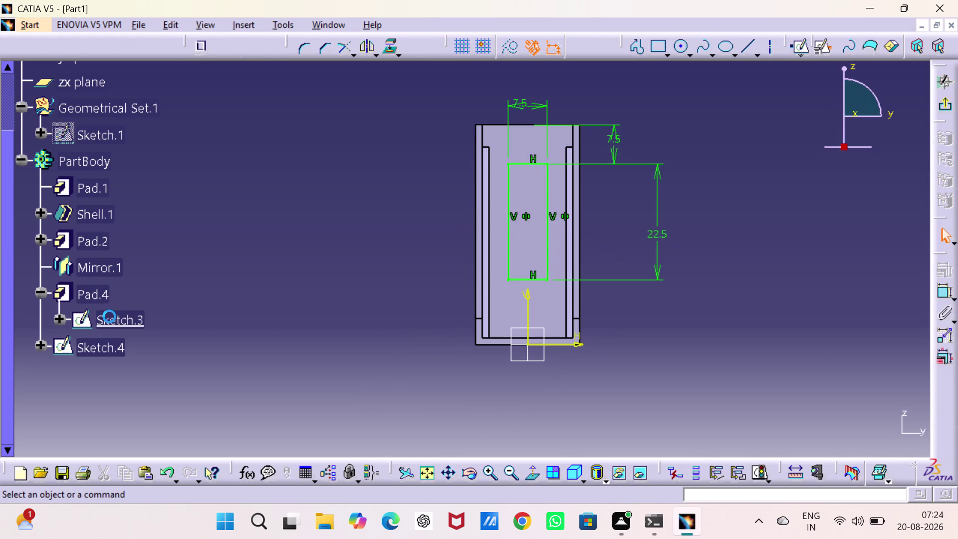
click(616, 139)
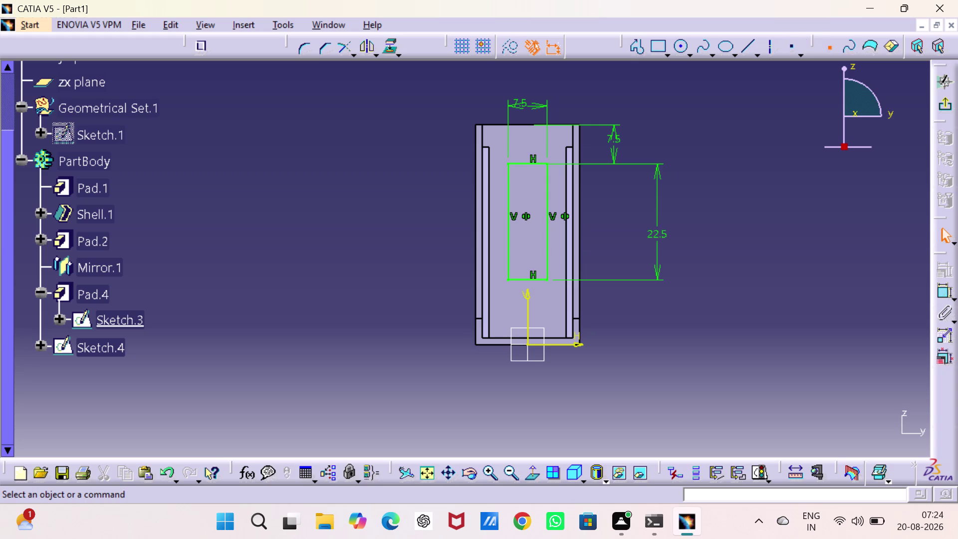
key(Escape)
click(617, 137)
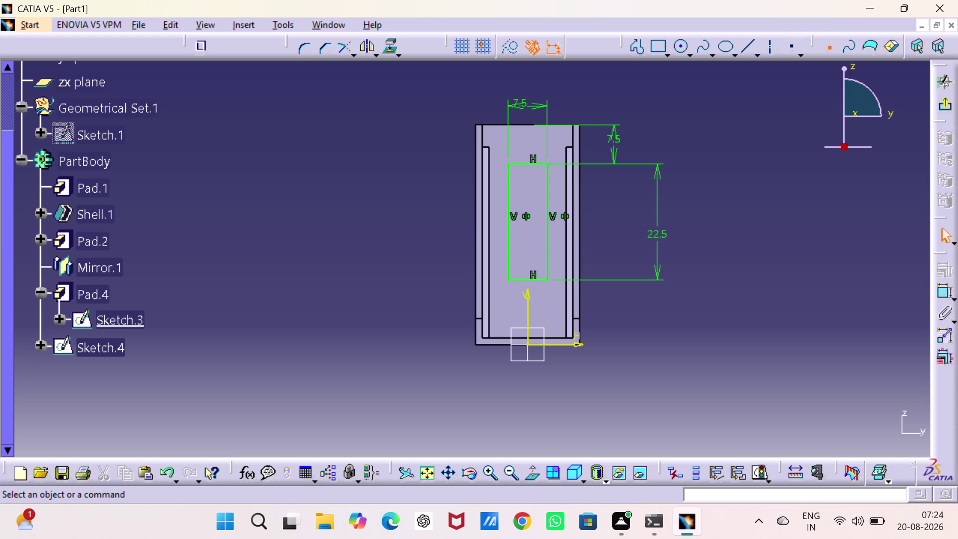
Trial-edit the vertical 7.5 mm top-offset dimension by clearing its value.
click(616, 153)
double_click(611, 140)
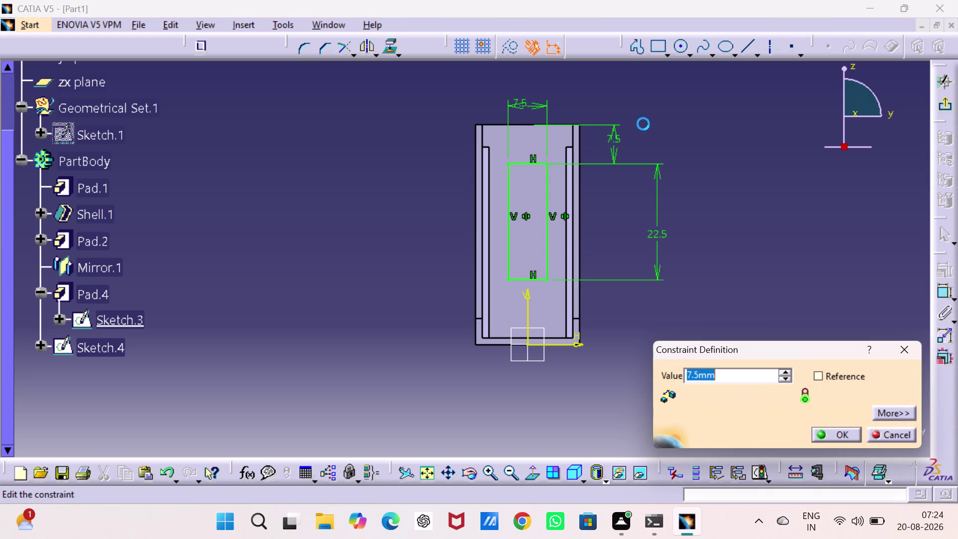
key(Delete)
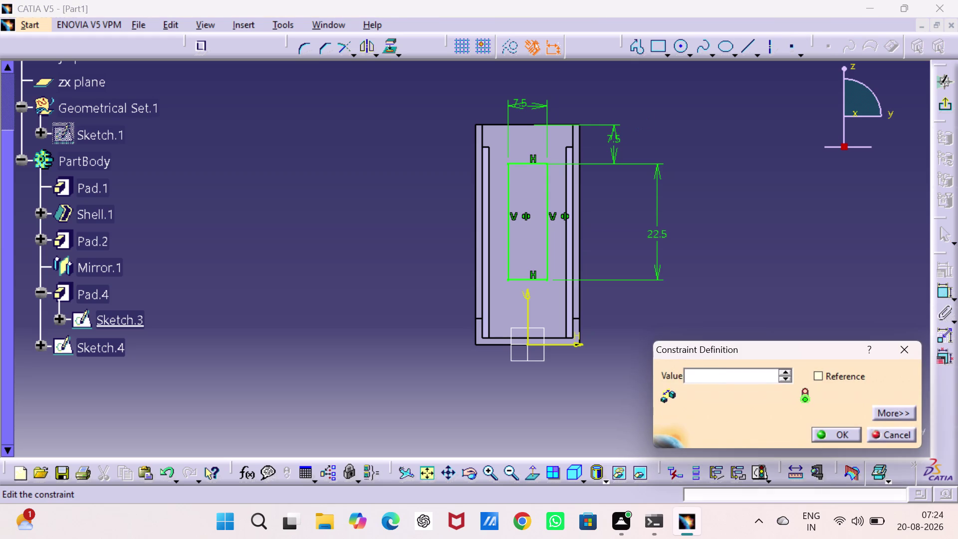
drag(907, 345, 902, 343)
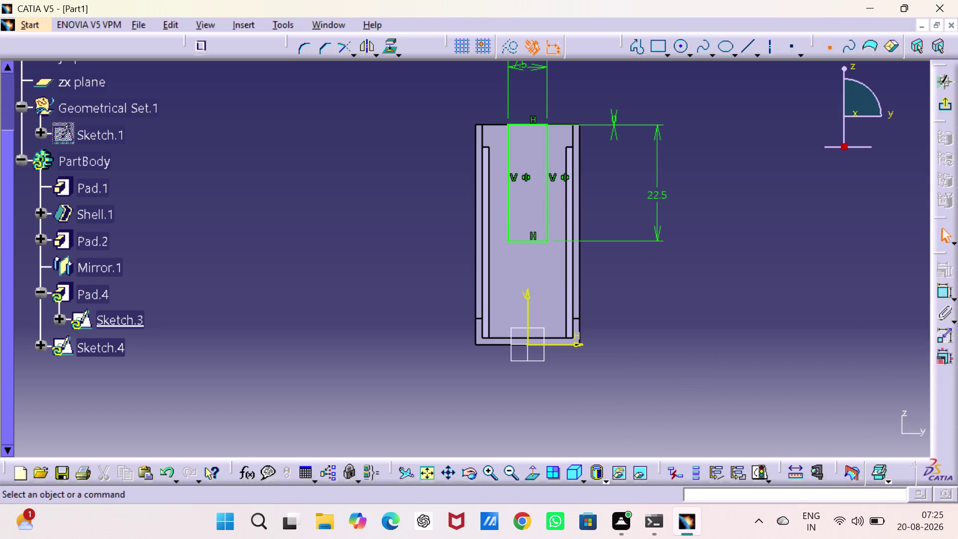
right_click(613, 131)
key(Delete)
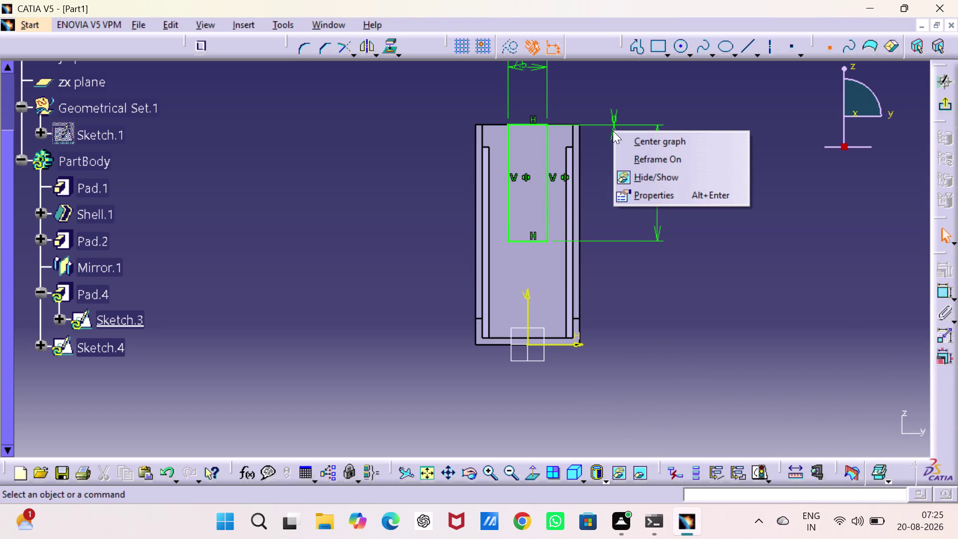
click(618, 111)
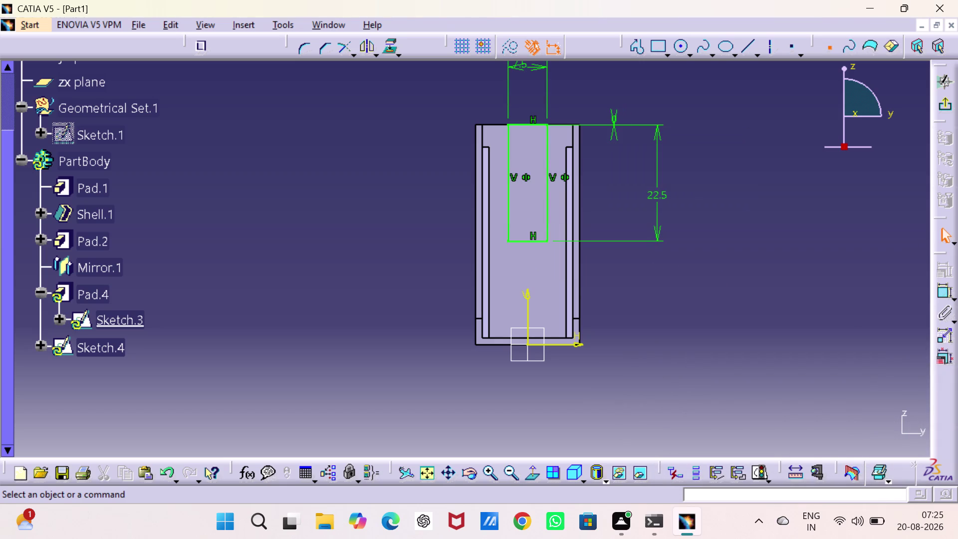
Undo the offset change, restoring the 7.5 mm top offset.
right_click(614, 133)
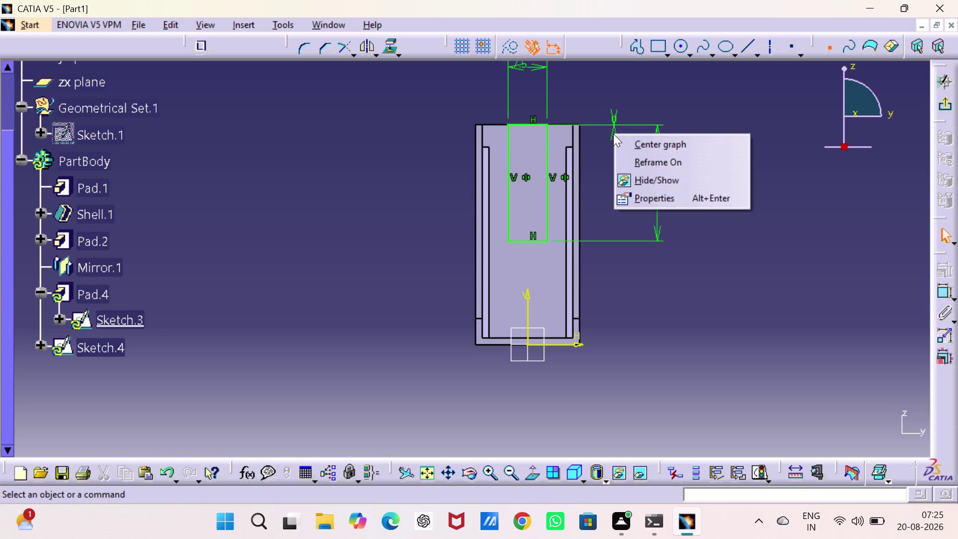
key(ctrl+z)
key(ctrl+z)
key(Escape)
key(ctrl+z)
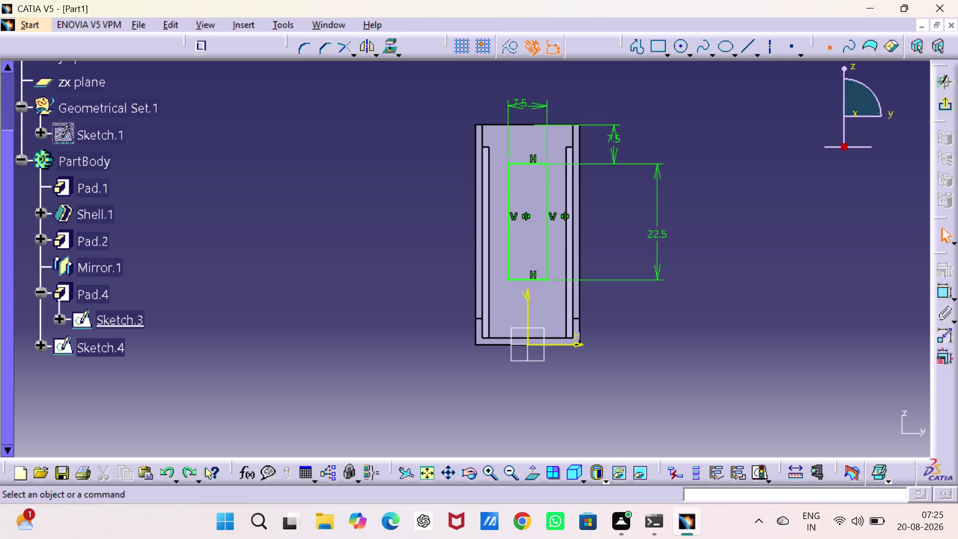
click(615, 138)
key(Escape)
key(Escape)
key(Escape)
key(Escape)
click(616, 137)
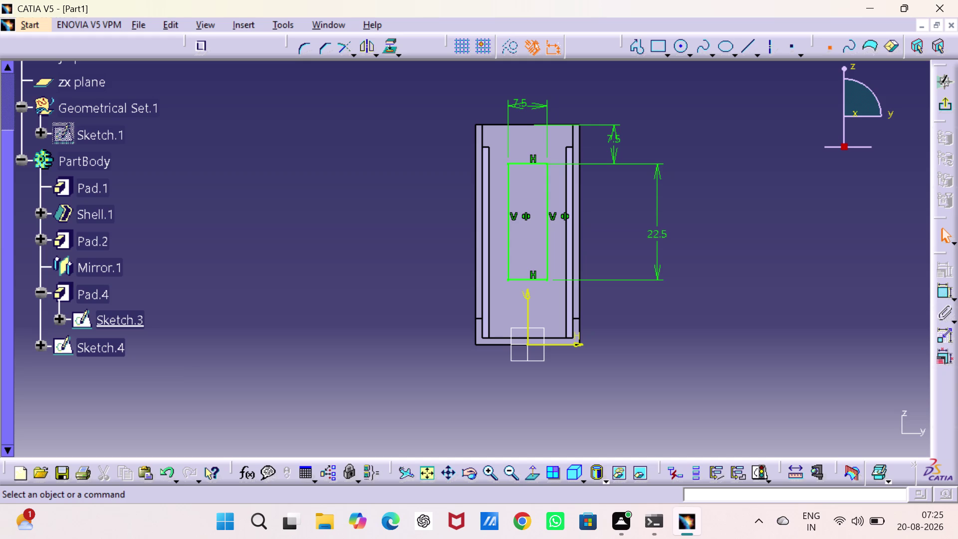
double_click(614, 139)
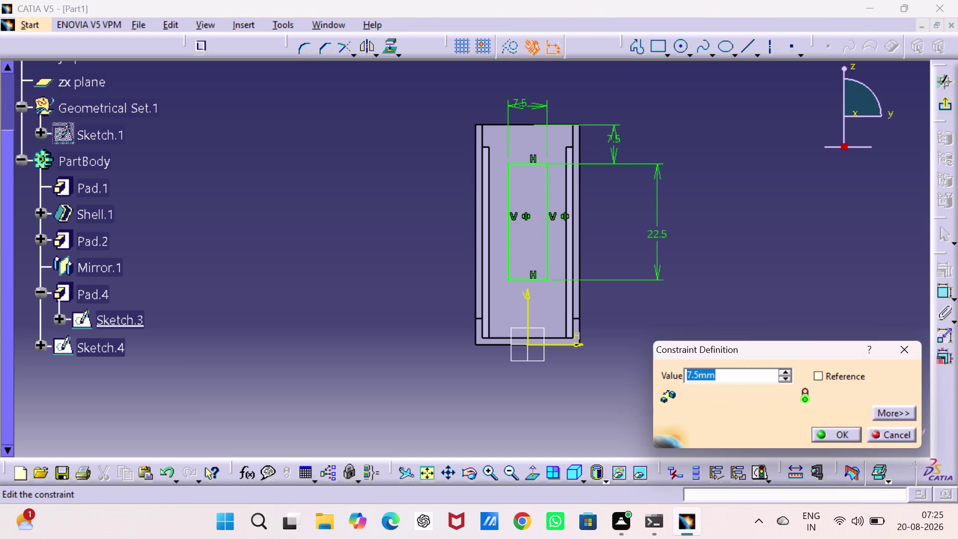
click(892, 350)
drag(880, 322, 872, 315)
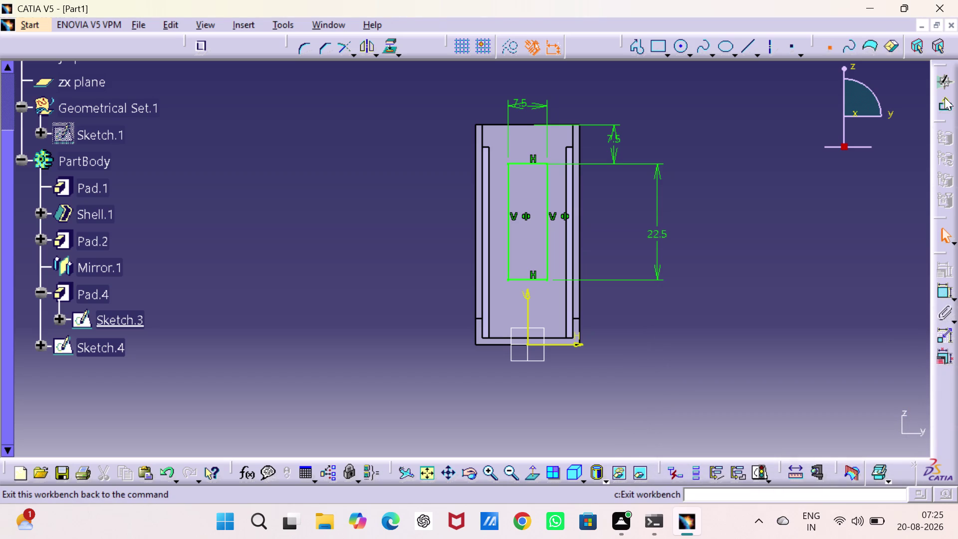
double_click(130, 323)
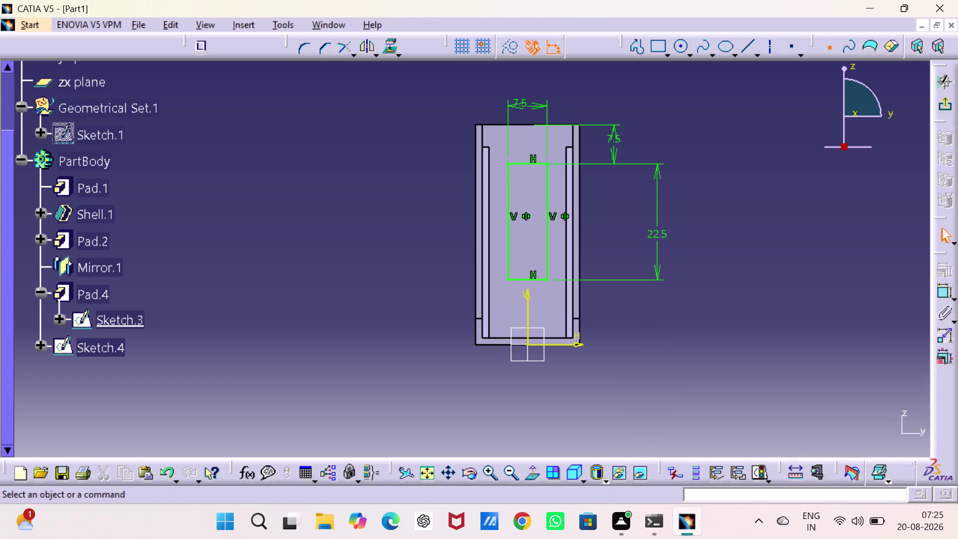
double_click(130, 323)
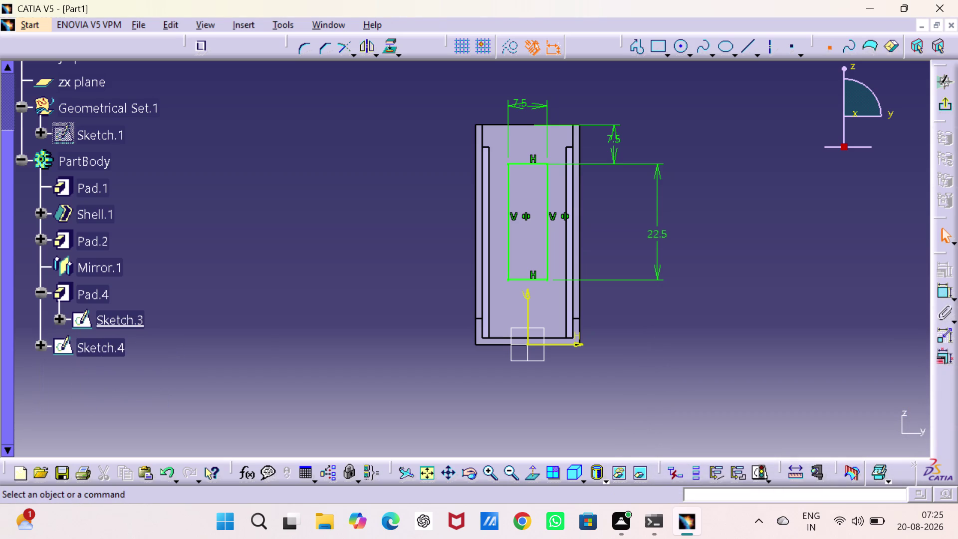
right_click(131, 322)
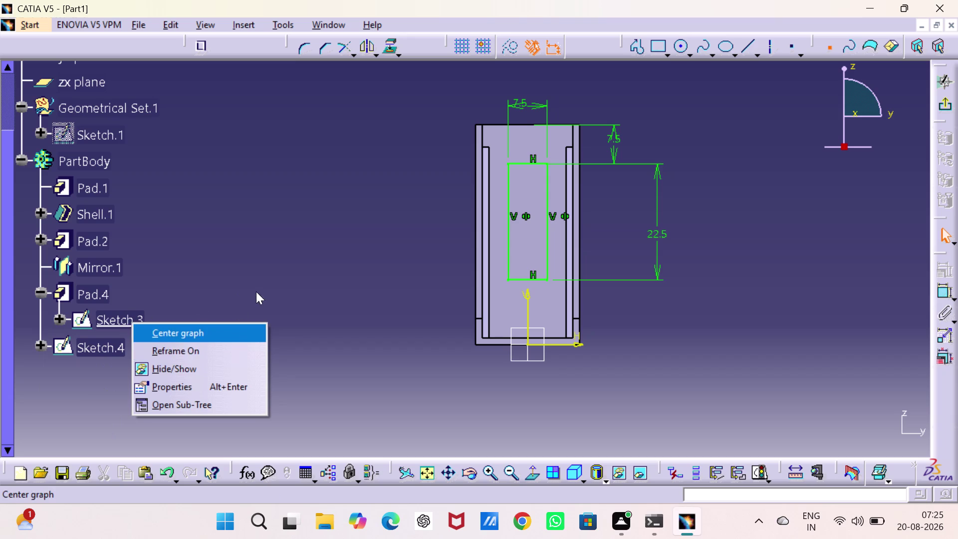
click(268, 283)
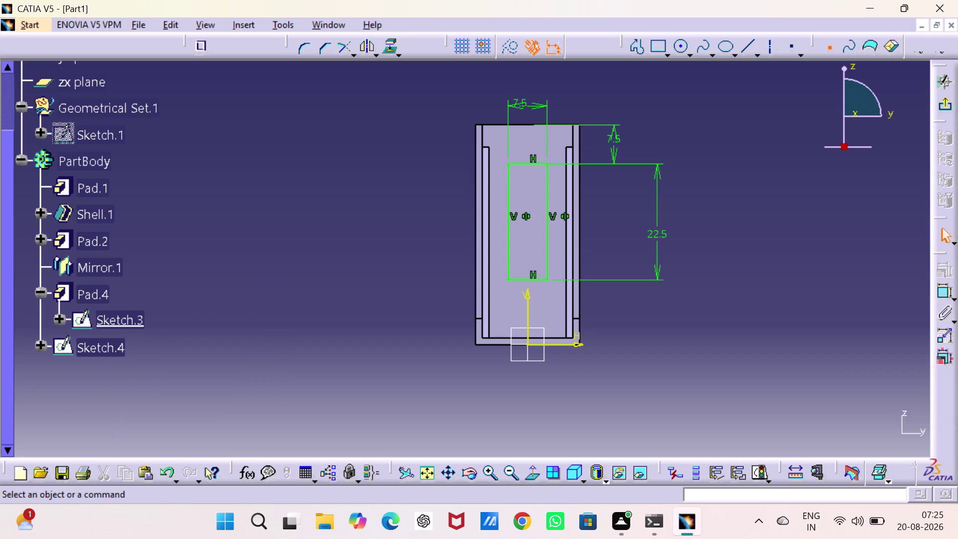
double_click(525, 102)
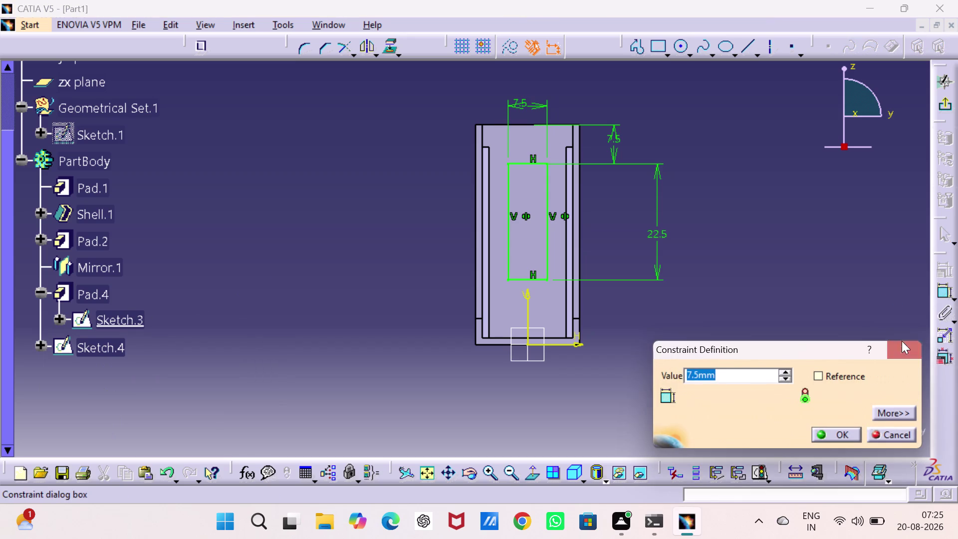
click(902, 346)
click(848, 306)
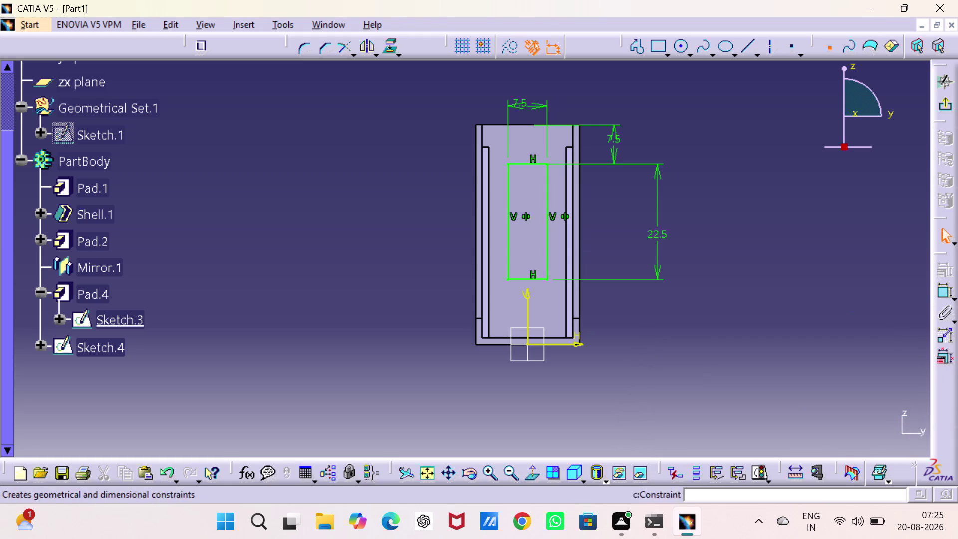
click(942, 294)
click(942, 294)
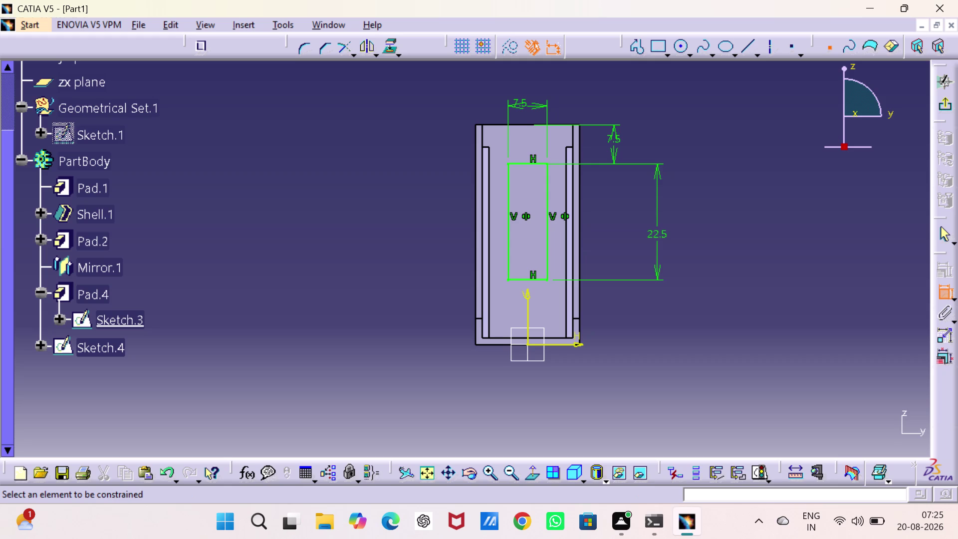
click(476, 126)
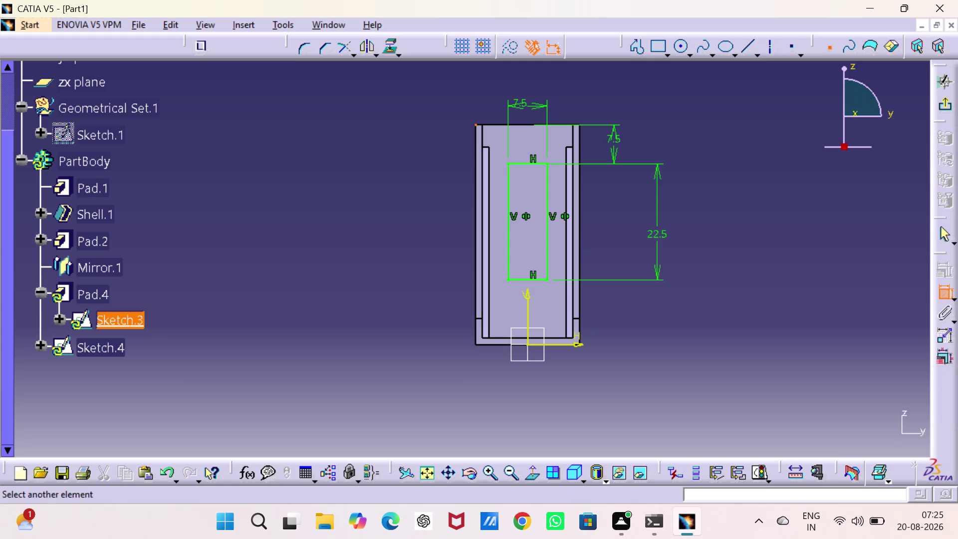
click(510, 165)
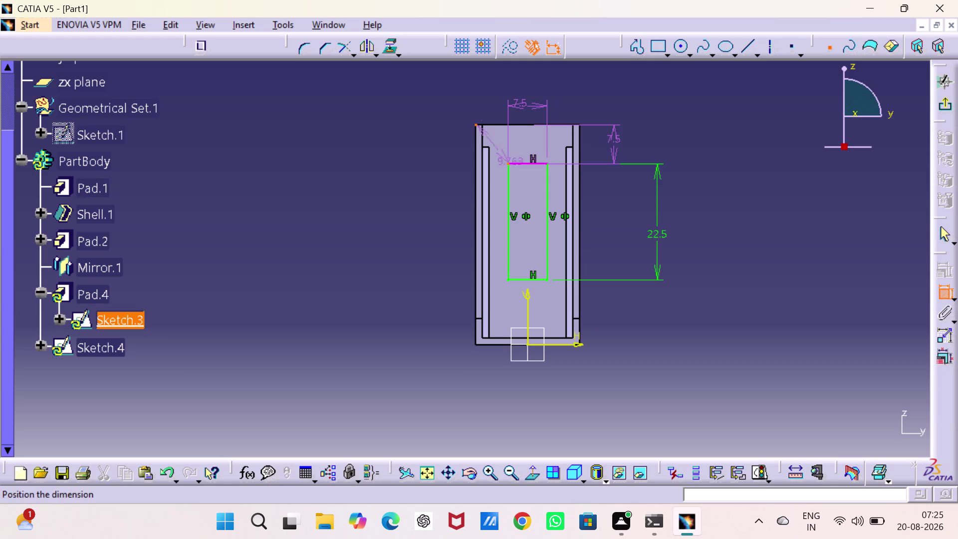
right_click(483, 107)
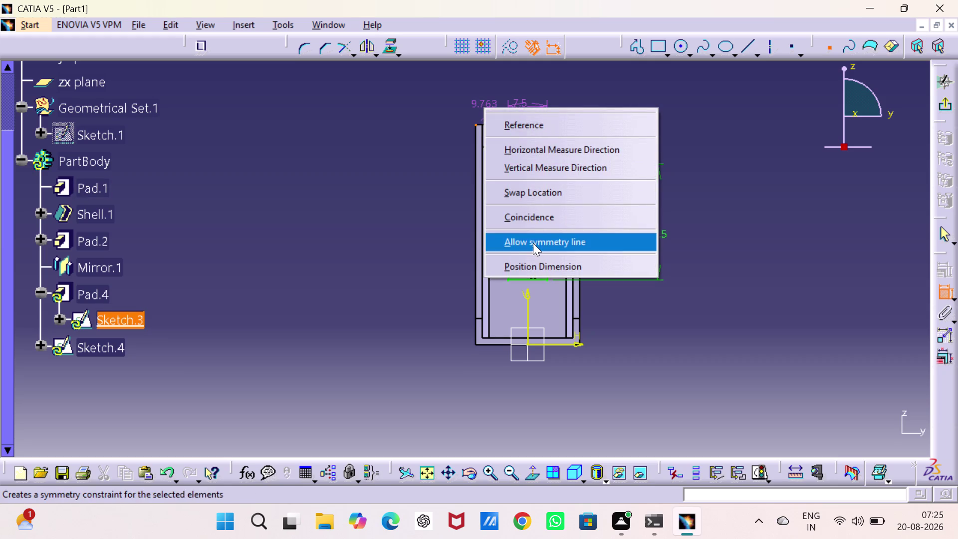
click(537, 156)
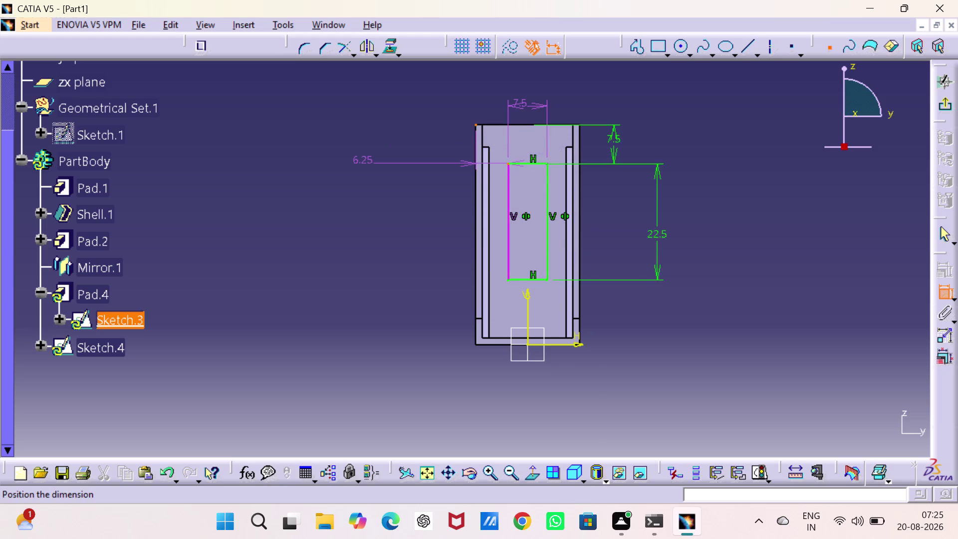
key(Escape)
key(Escape)
key(Escape)
key(Escape)
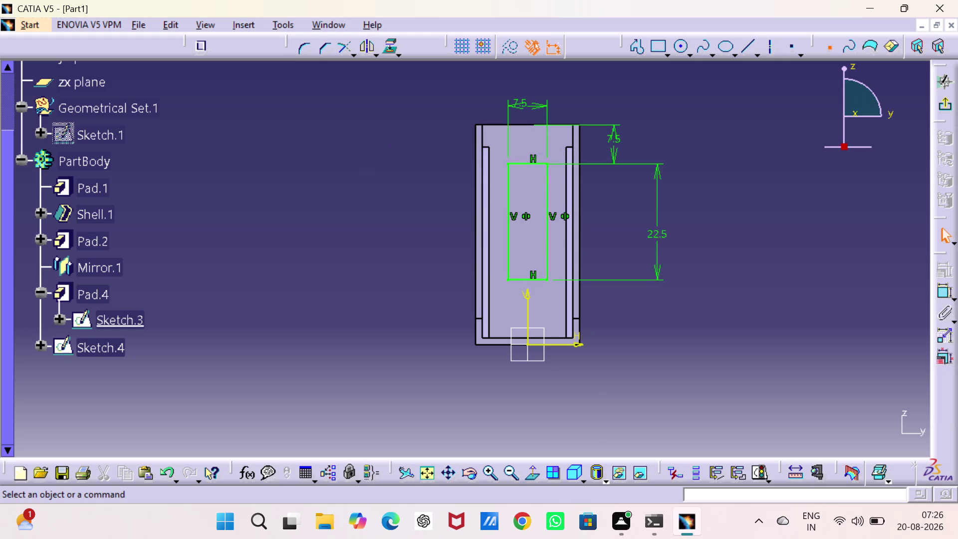